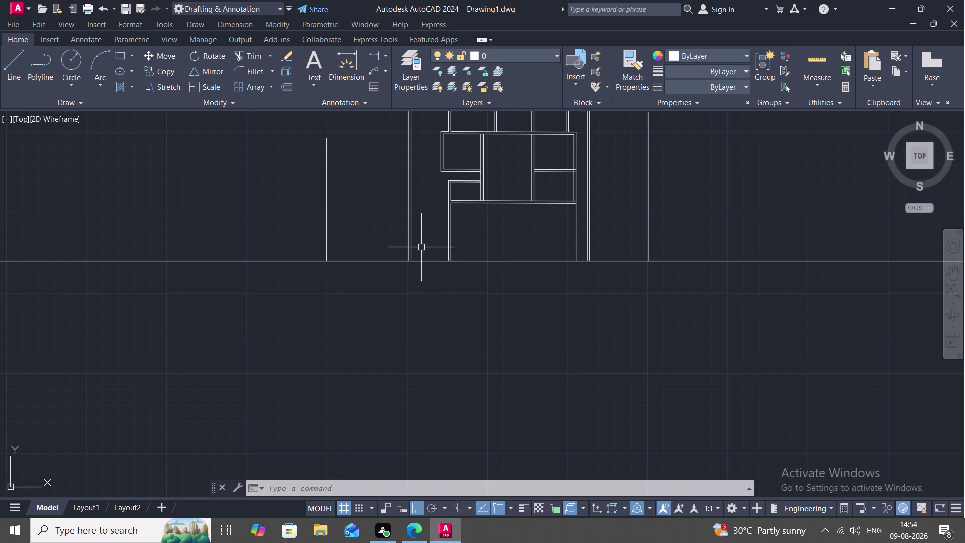
Offset the rooms' bottom wall line 12' downward to set the new room's depth.
key(Escape)
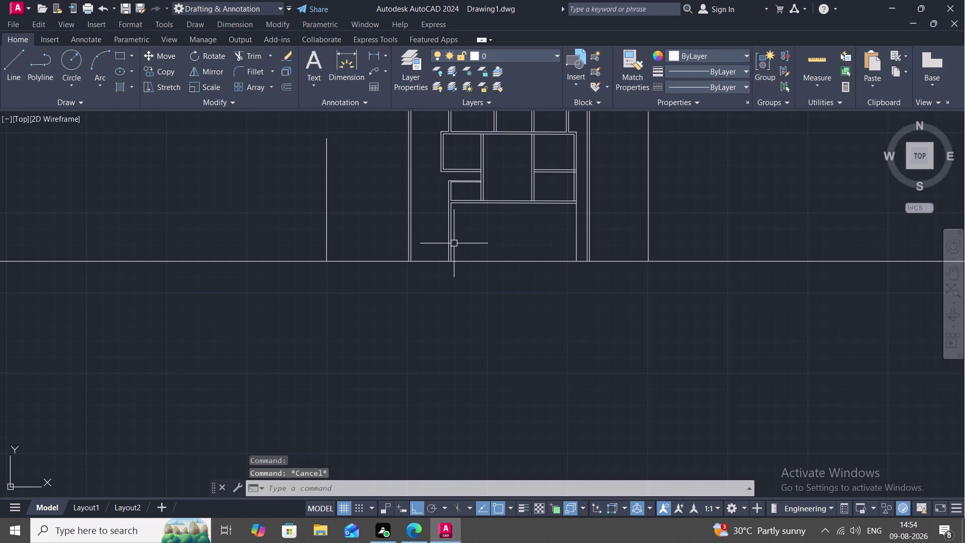
key(o)
key(space)
key(1)
key(2)
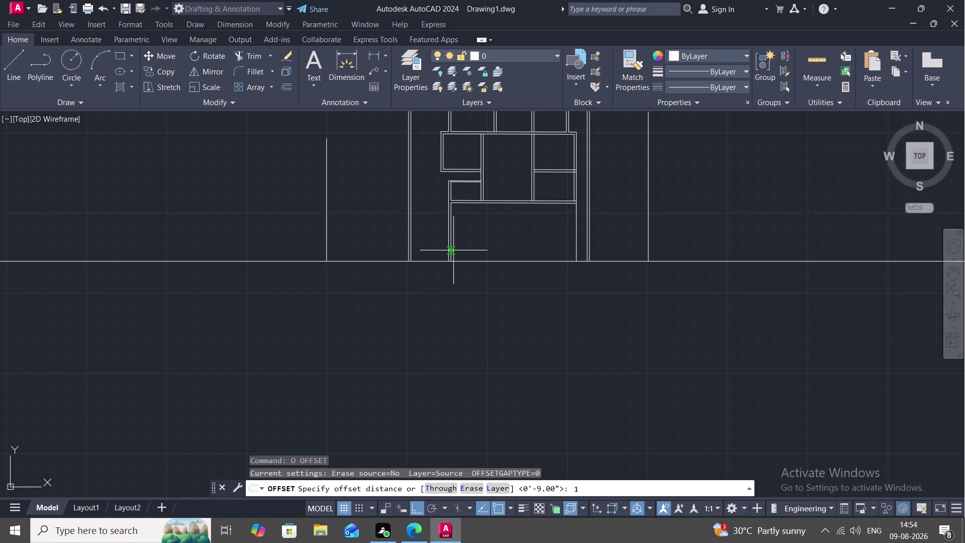
key(apostrophe)
key(space)
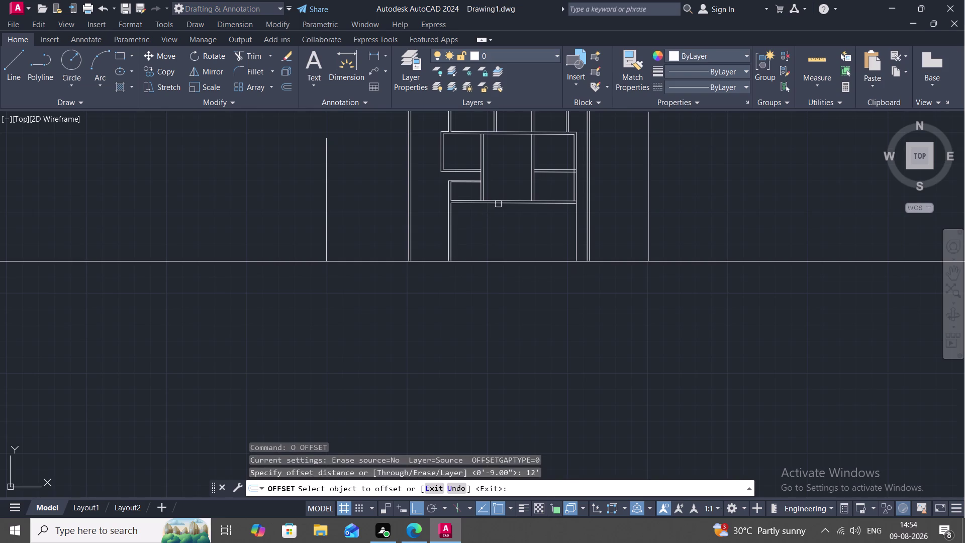
click(499, 204)
click(502, 228)
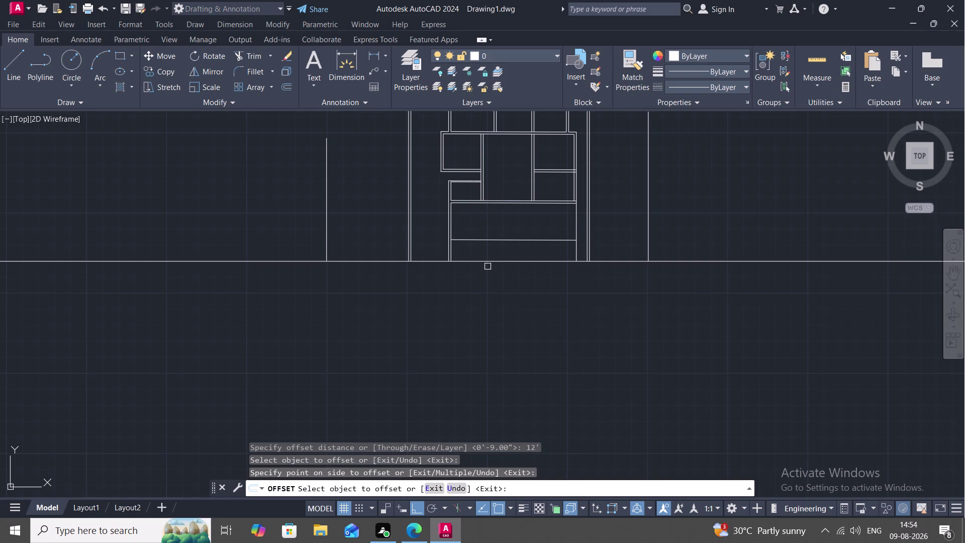
key(Escape)
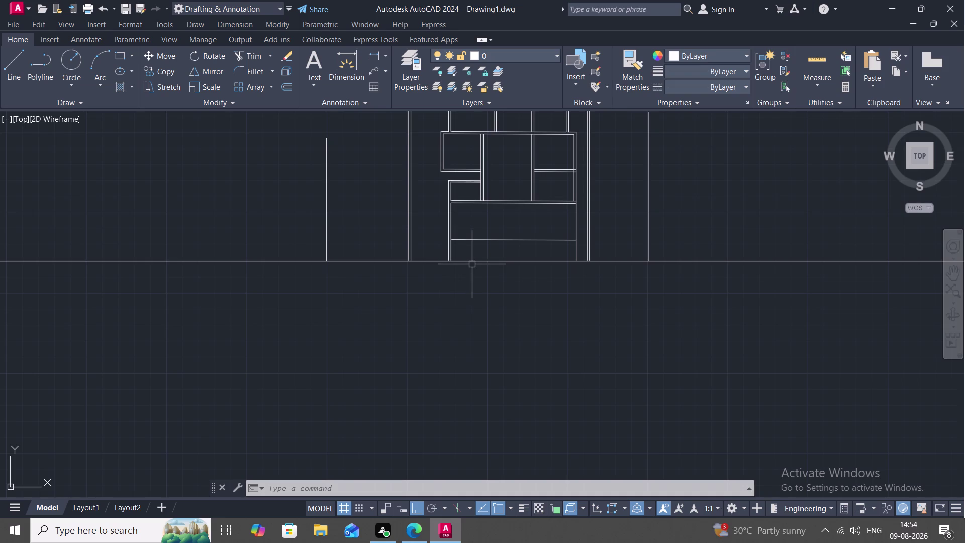
Offset the new line 9" downward to form the bottom wall thickness.
key(o)
key(space)
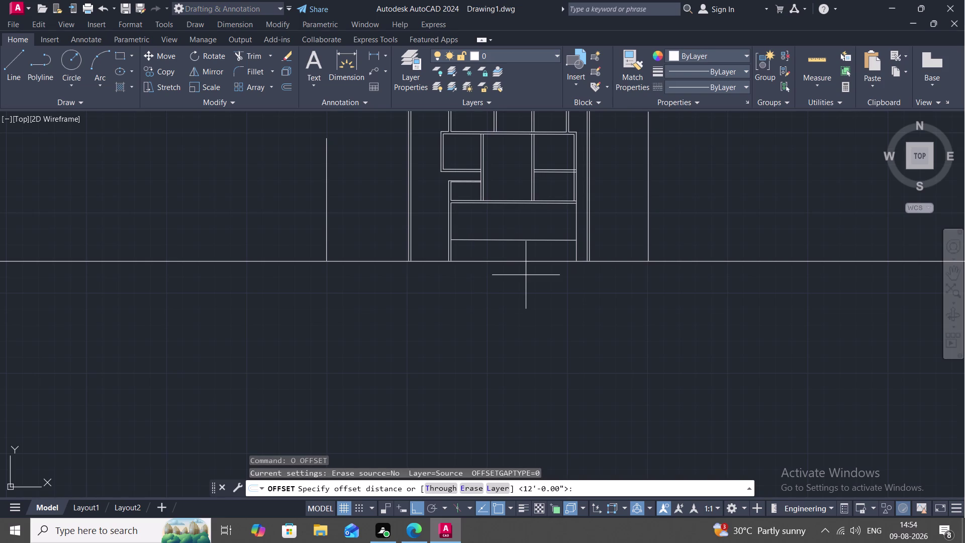
text(9")
key(space)
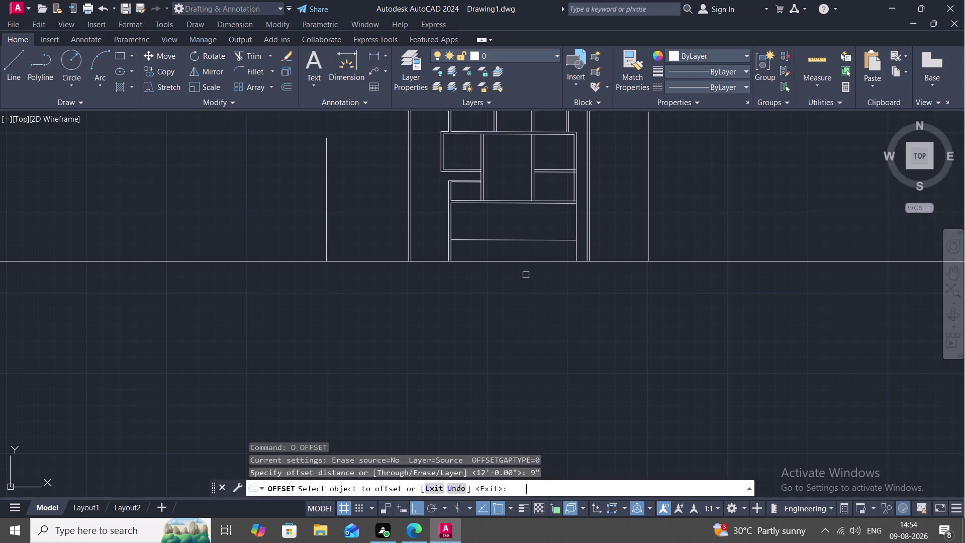
click(549, 240)
click(554, 259)
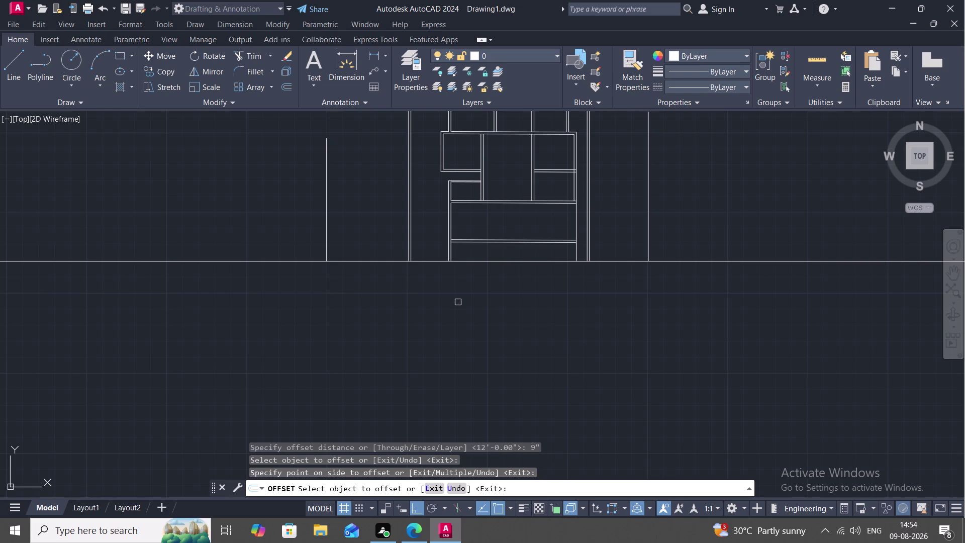
text(E)
text(X)
key(space)
key(Escape)
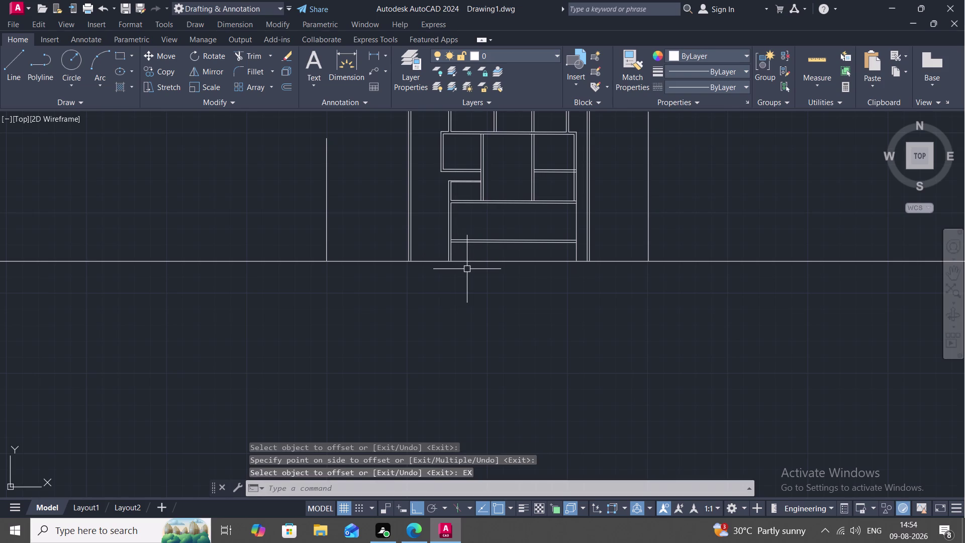
Extend the new bottom wall line to the side wall.
key(e)
text(X)
key(space)
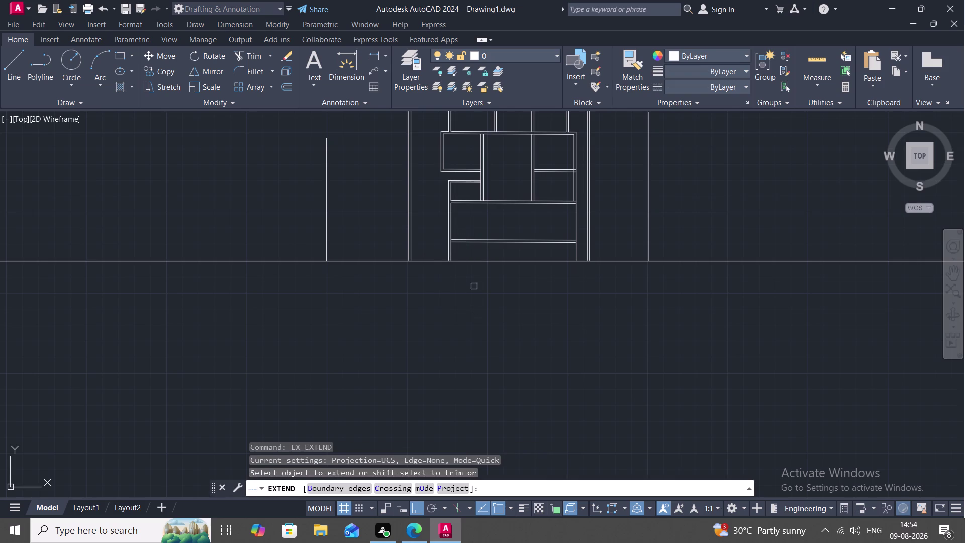
click(465, 243)
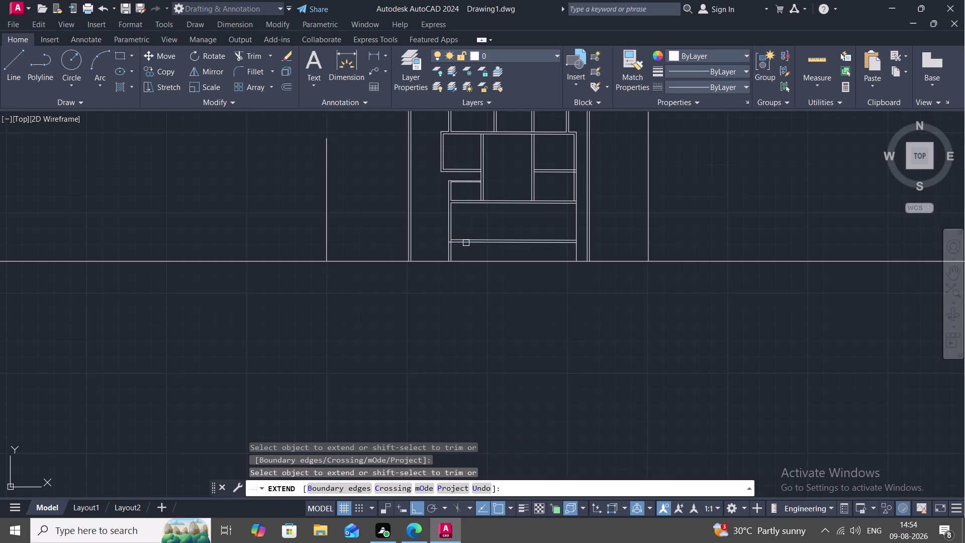
click(571, 243)
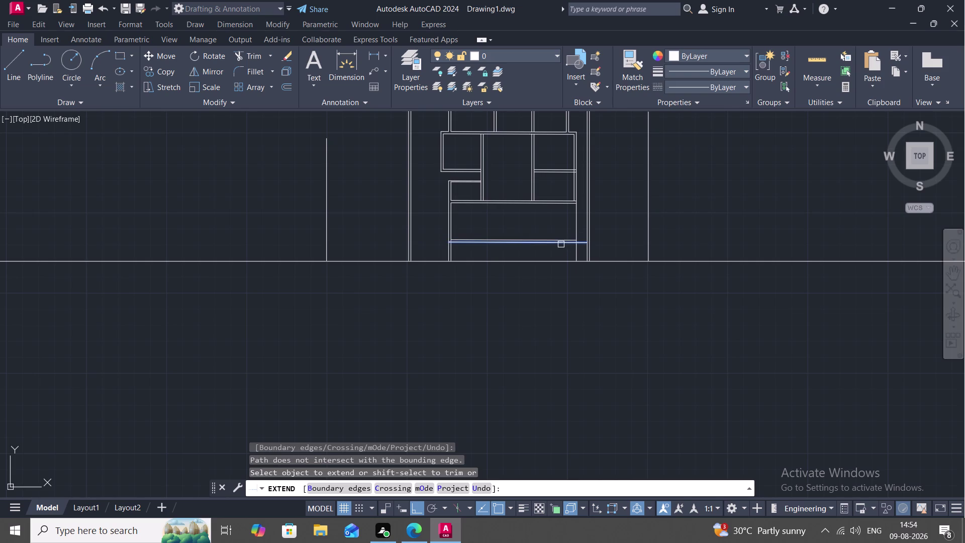
click(561, 243)
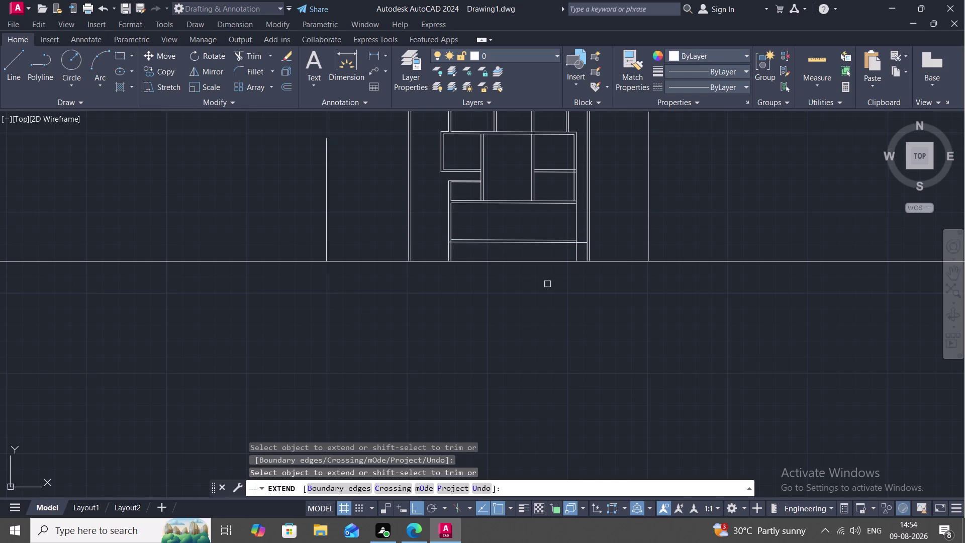
key(Escape)
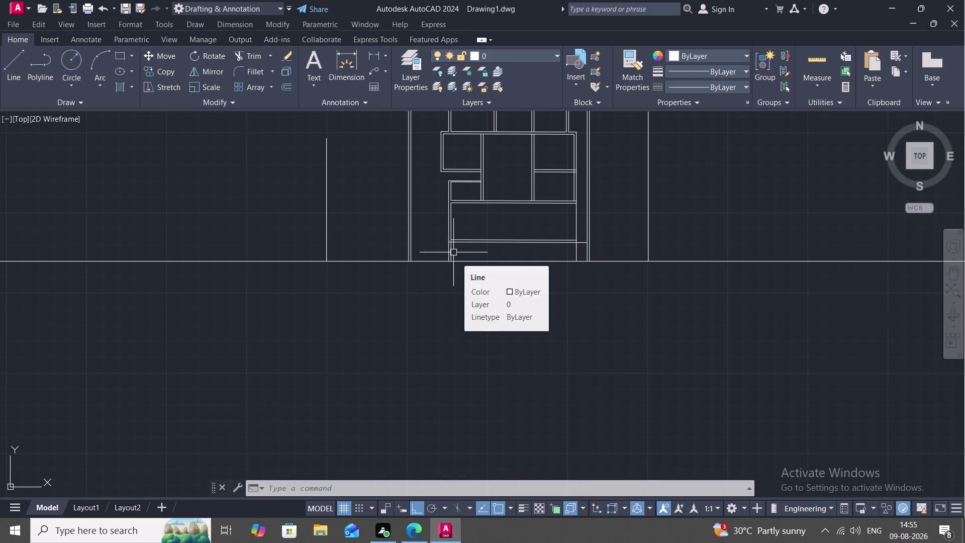
Trim the left and right side wall pieces sticking out below the new bottom wall.
text(TR)
key(space)
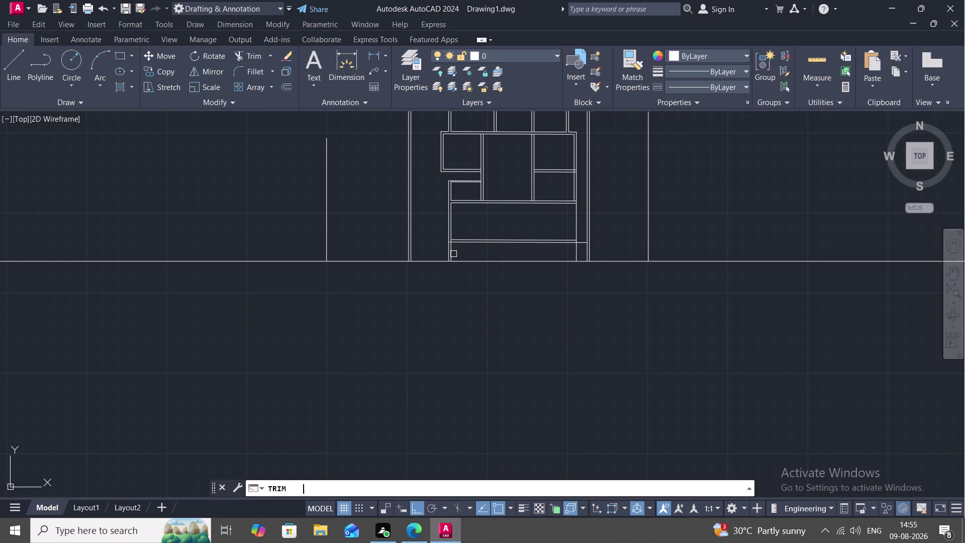
click(448, 253)
scroll(up, 3)
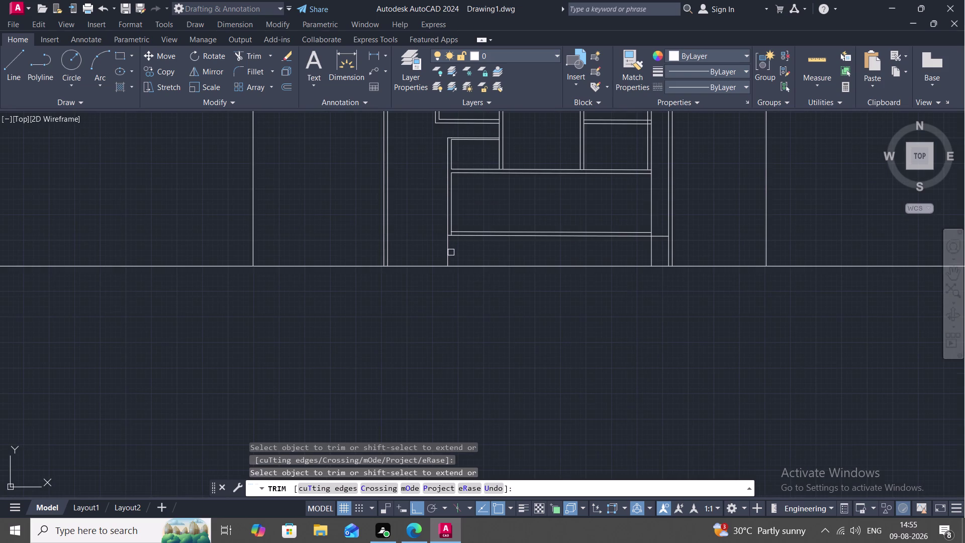
click(448, 250)
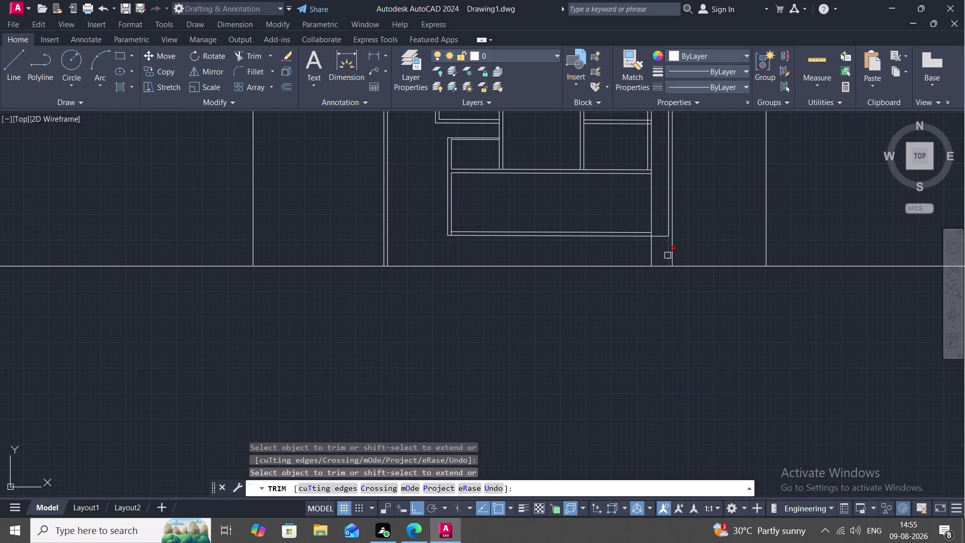
click(667, 256)
click(651, 256)
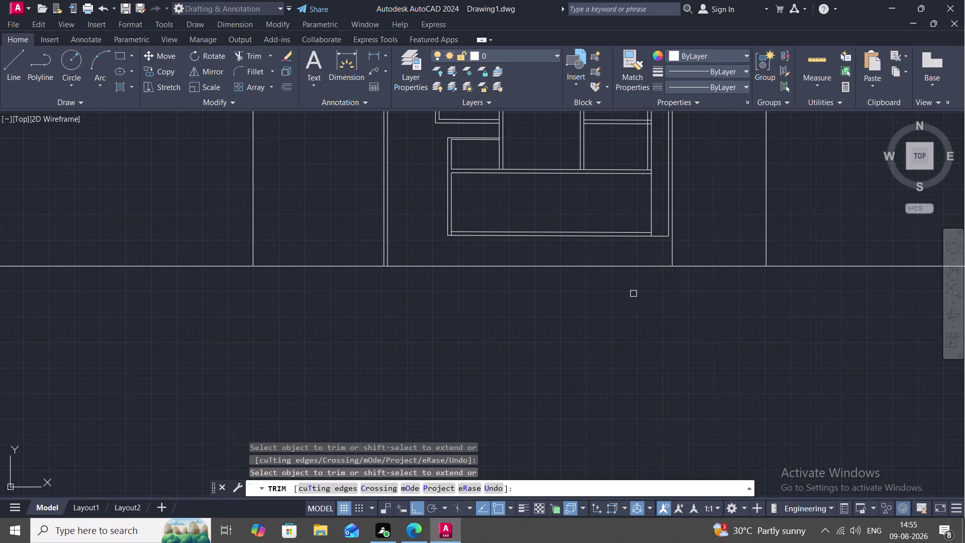
key(Escape)
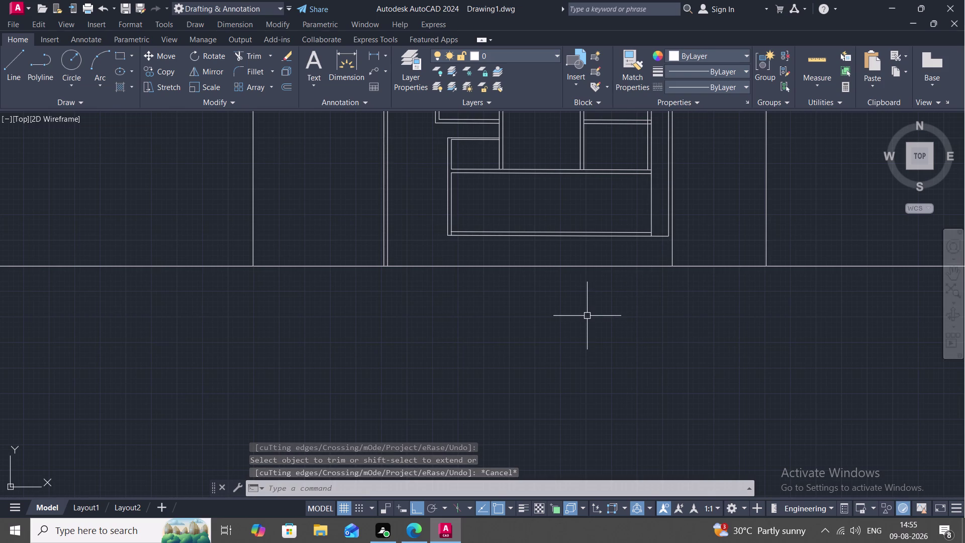
Extend the inner bottom wall line to the side wall.
text(EX)
key(space)
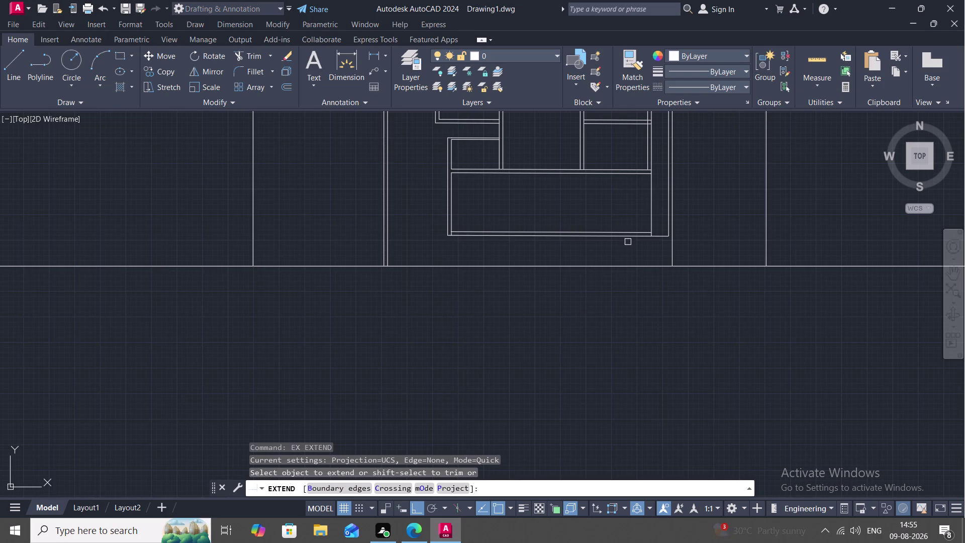
click(640, 237)
key(Escape)
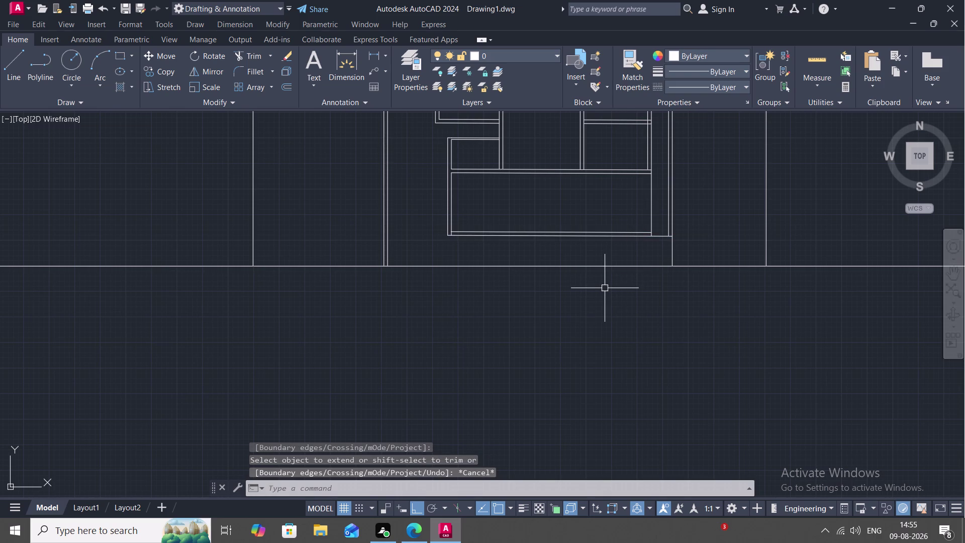
Trim the overlapping line at the bottom-right corner, then measure the room at 40'-9" by 12'.
text(TR)
key(space)
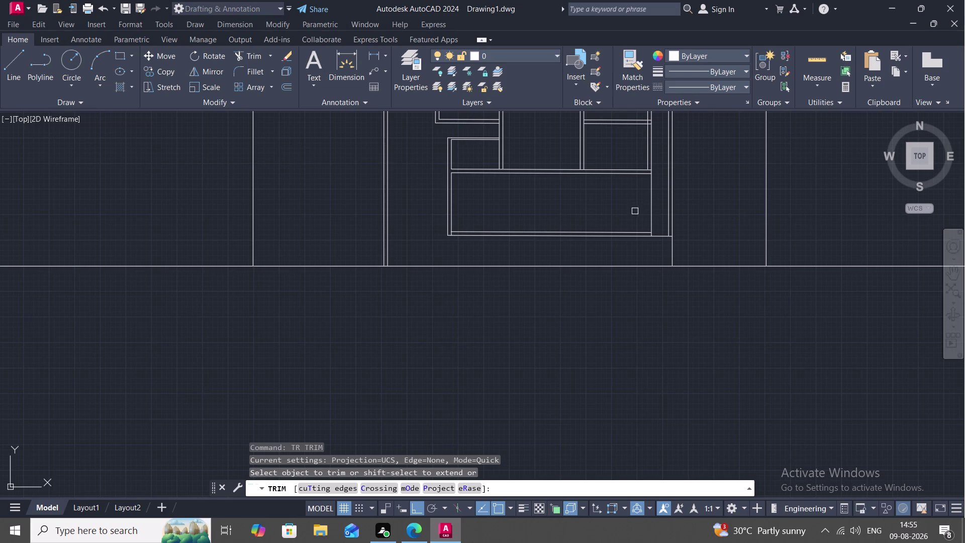
scroll(up, 3)
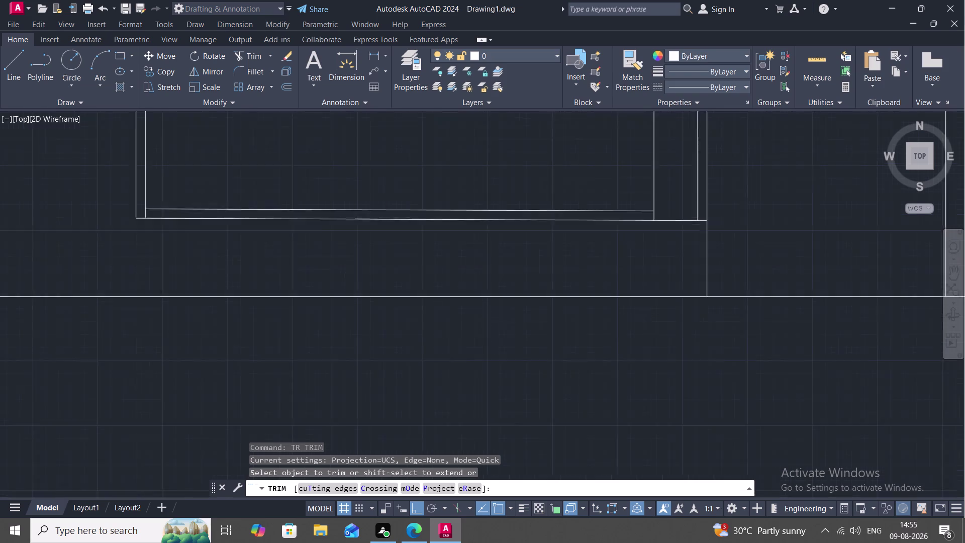
scroll(up, 3)
scroll(down, 3)
scroll(down, 3)
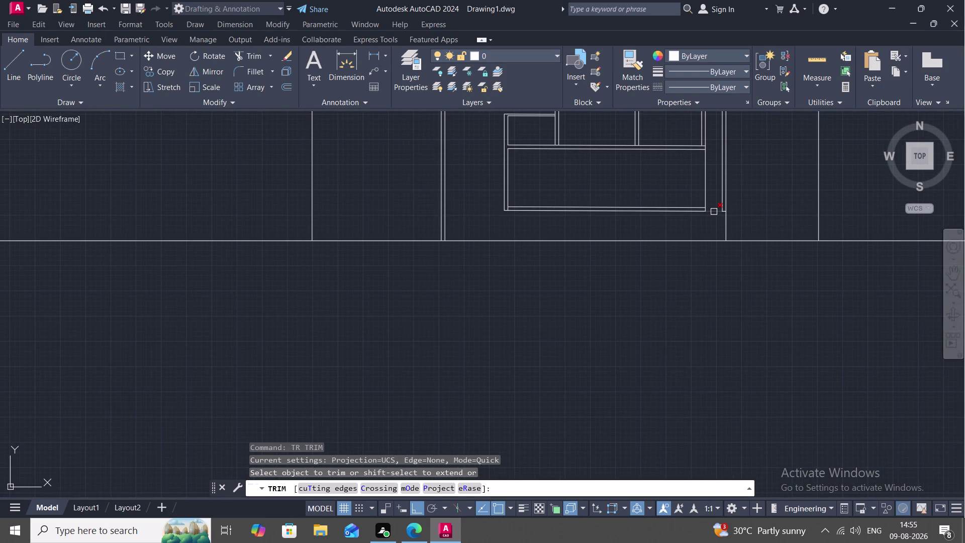
click(714, 212)
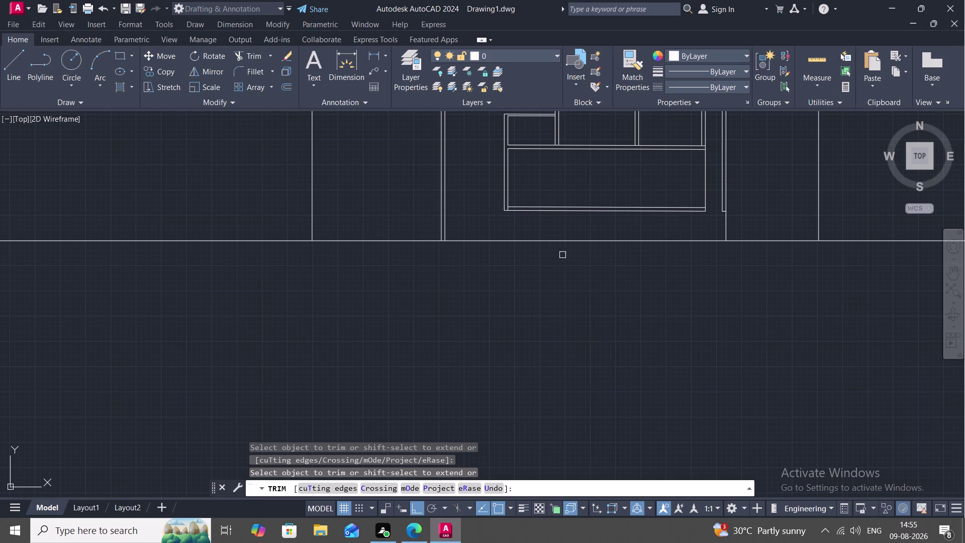
key(Escape)
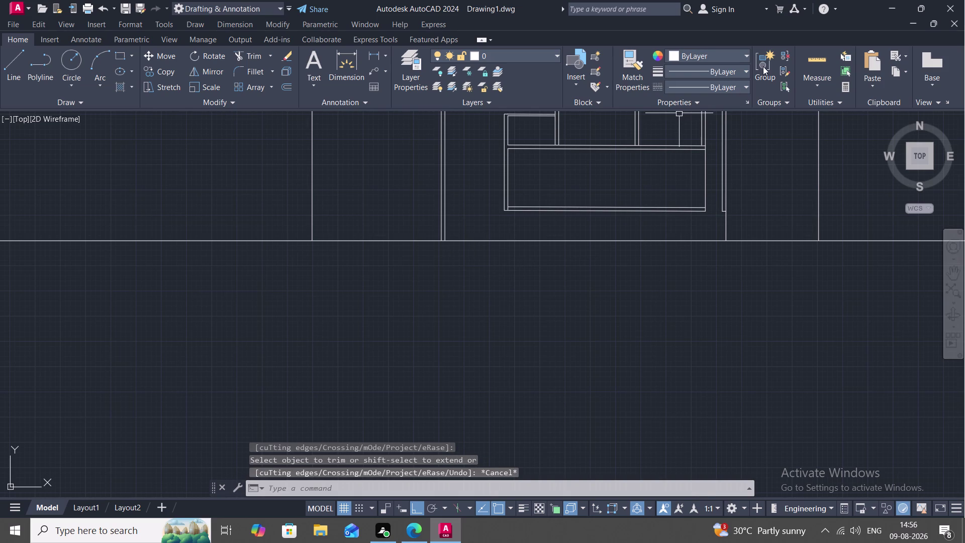
click(816, 61)
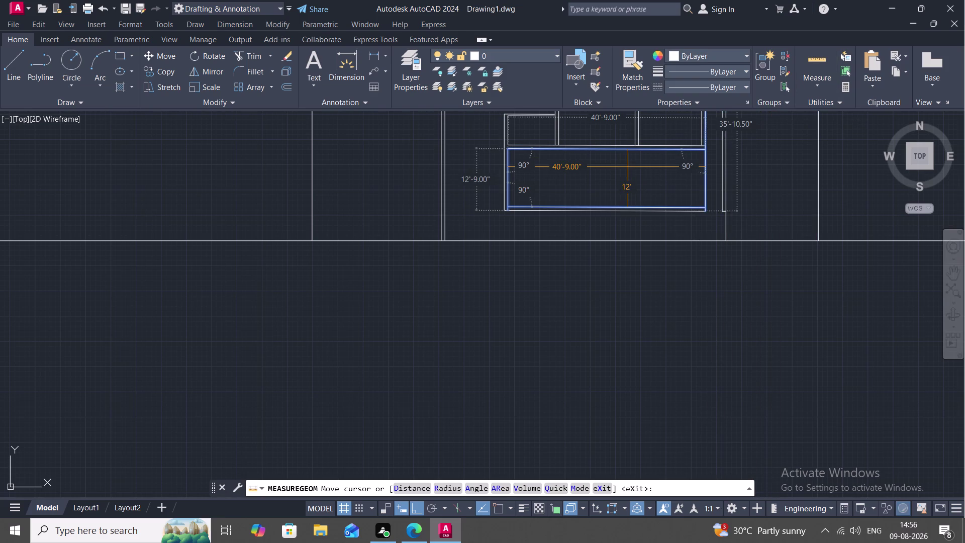
Offset the bottom rooms' inner wall line 14' to the right as a room divider.
key(Escape)
key(o)
key(space)
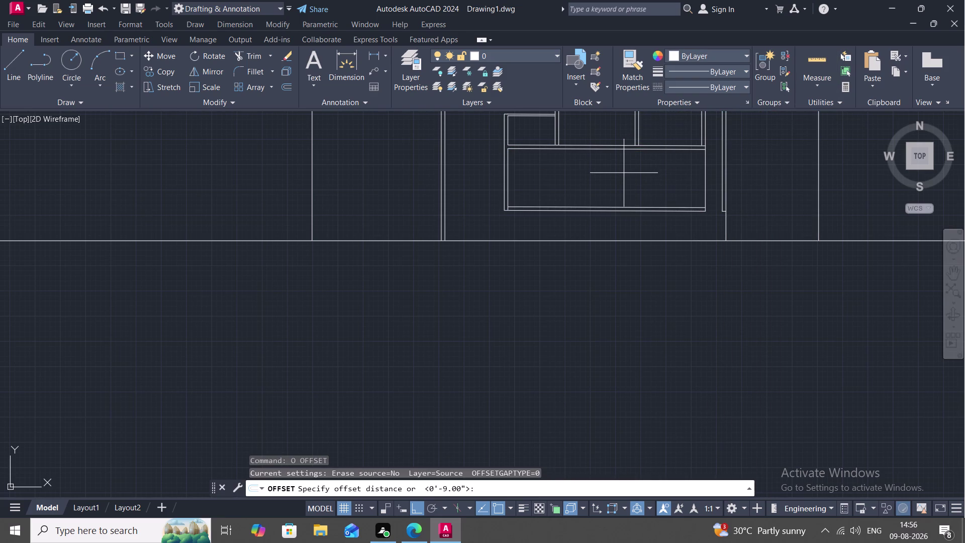
text(14')
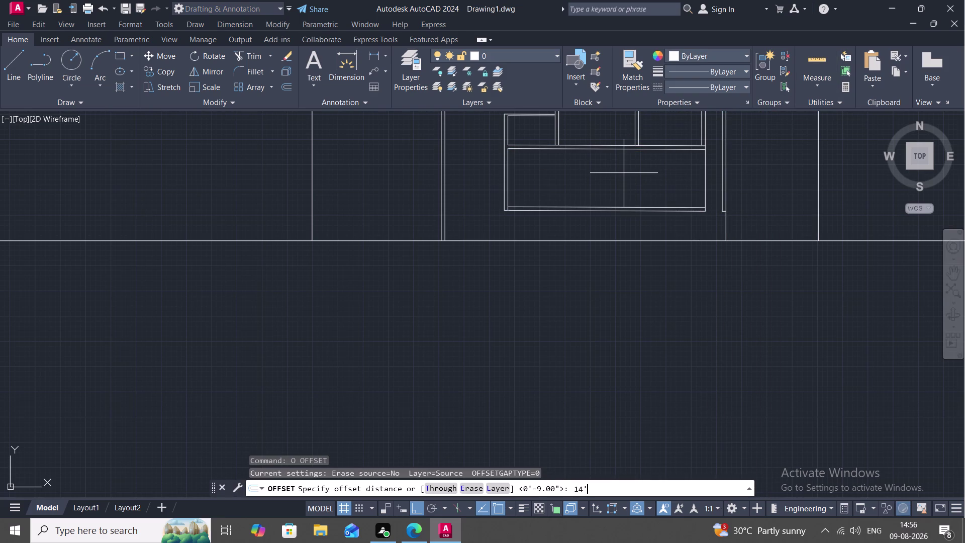
key(space)
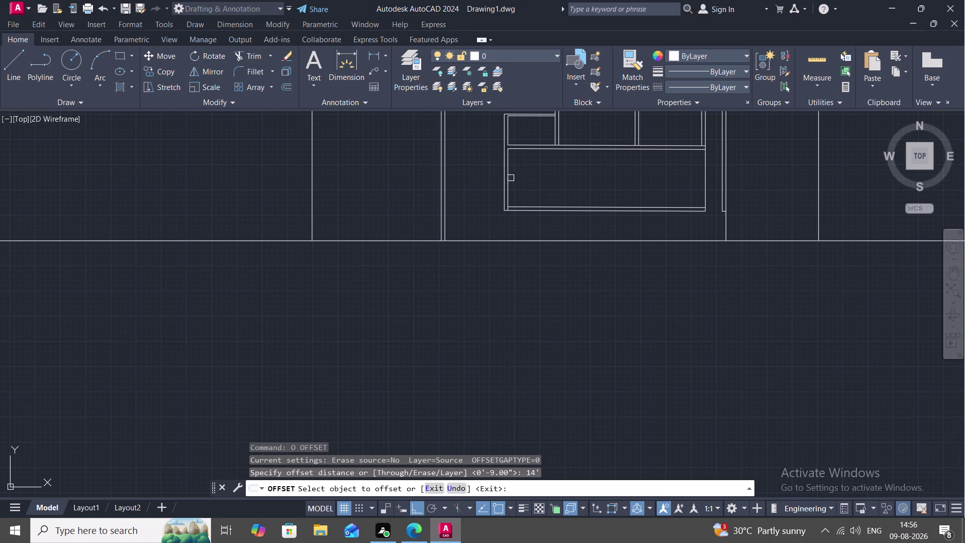
click(508, 177)
click(564, 175)
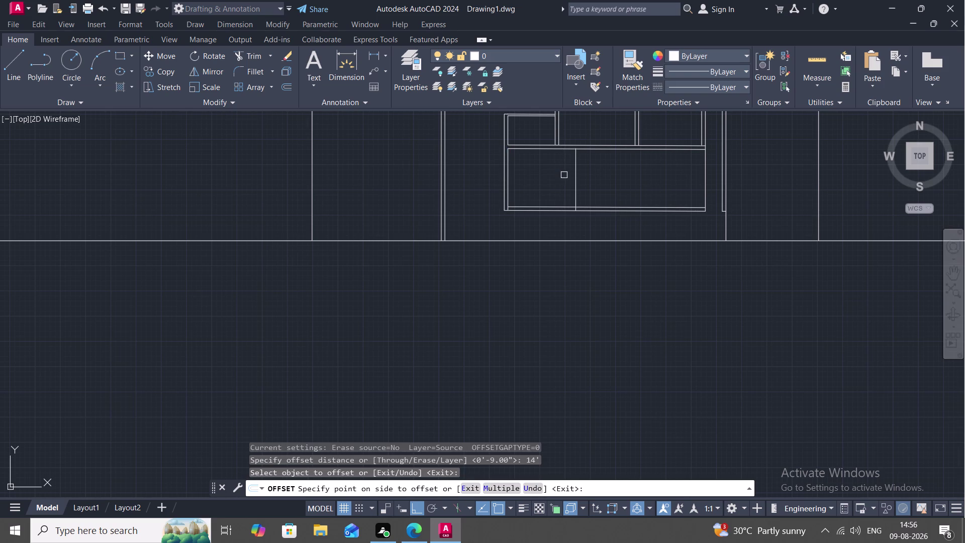
key(Escape)
Offset the new dividing line 9" to give the partition wall its thickness.
text(9)
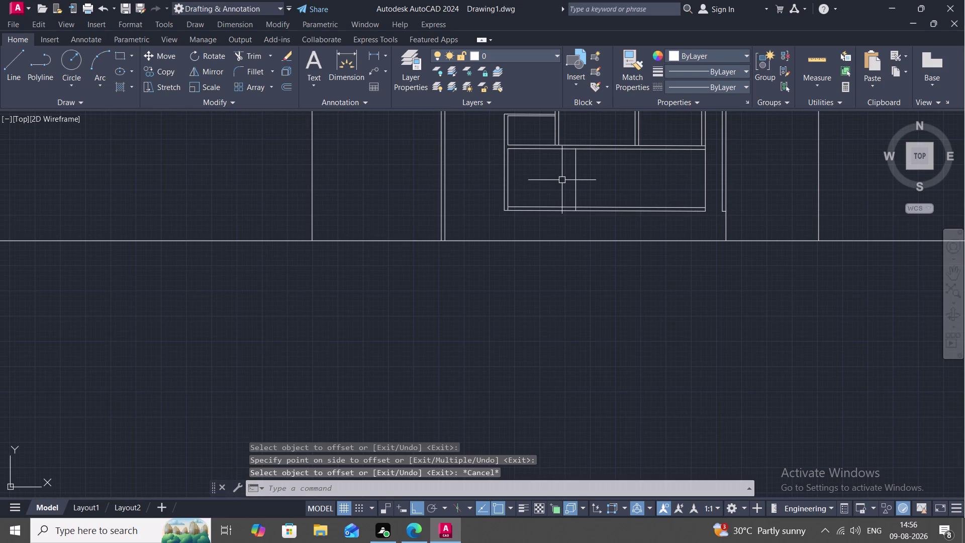
text(")
key(space)
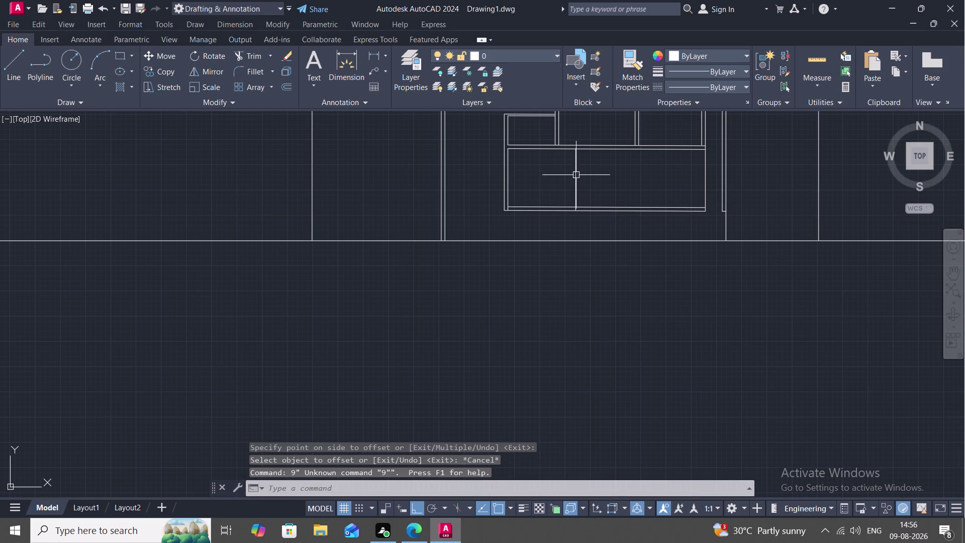
key(space)
key(space)
key(space)
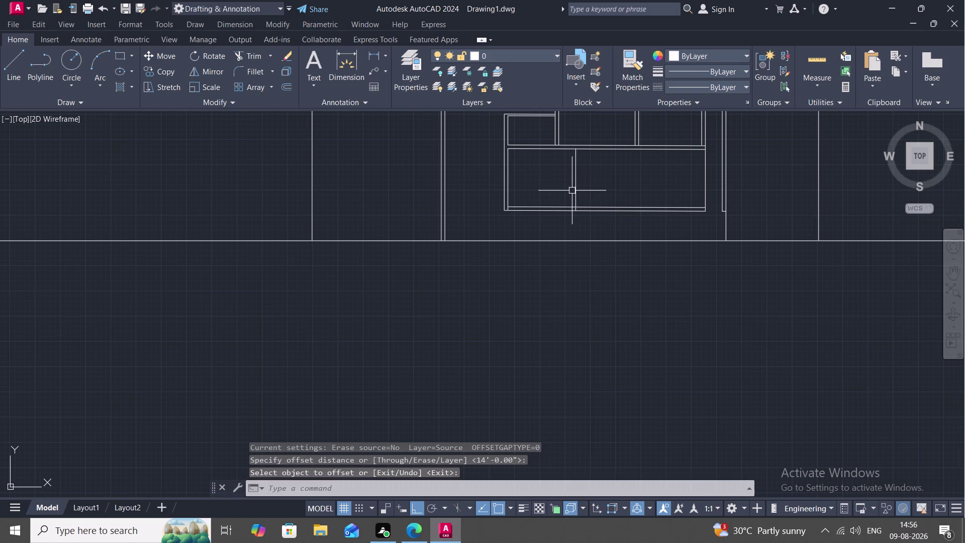
key(space)
key(9)
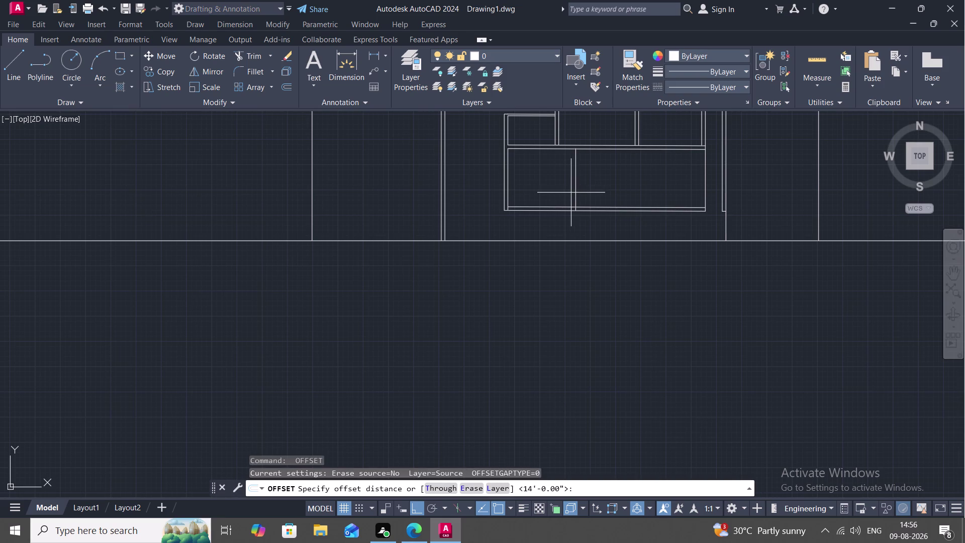
key(shift+quotedbl)
key(space)
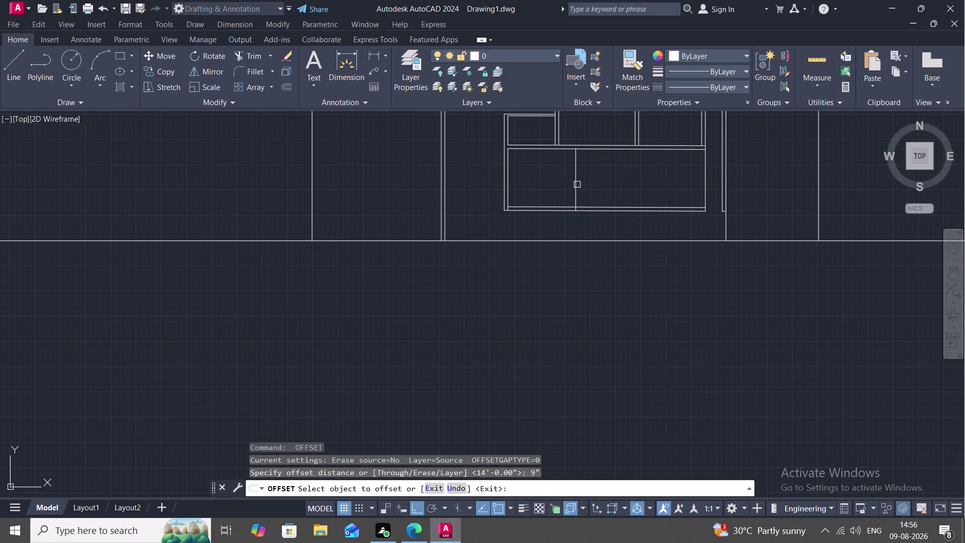
click(577, 184)
click(616, 176)
key(Escape)
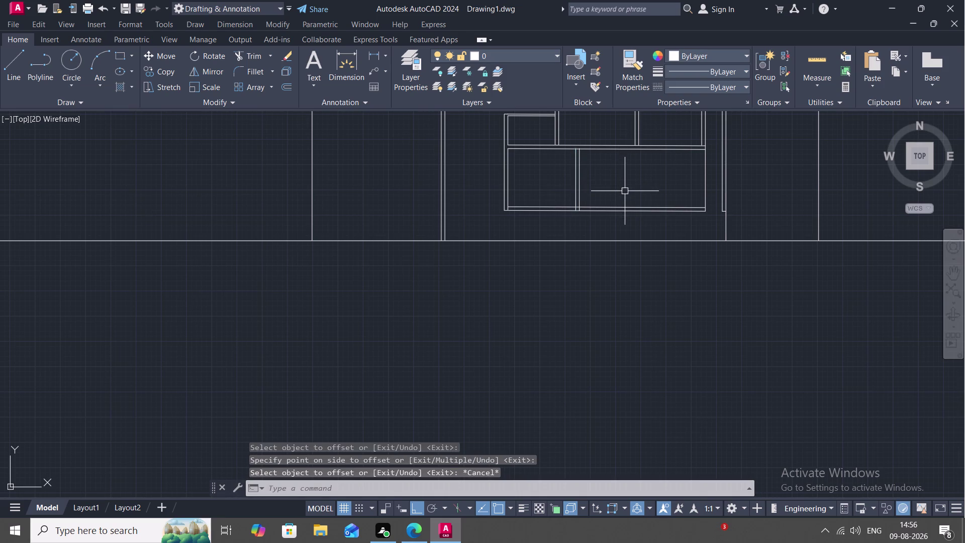
Offset the dividing wall line 11'6" to the right for the next room.
key(o)
key(space)
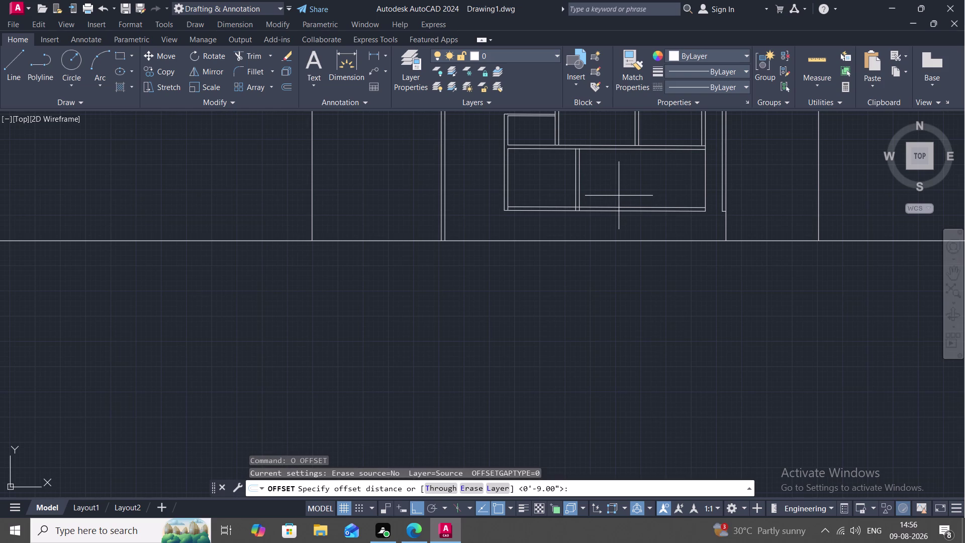
text(11)
key(apostrophe)
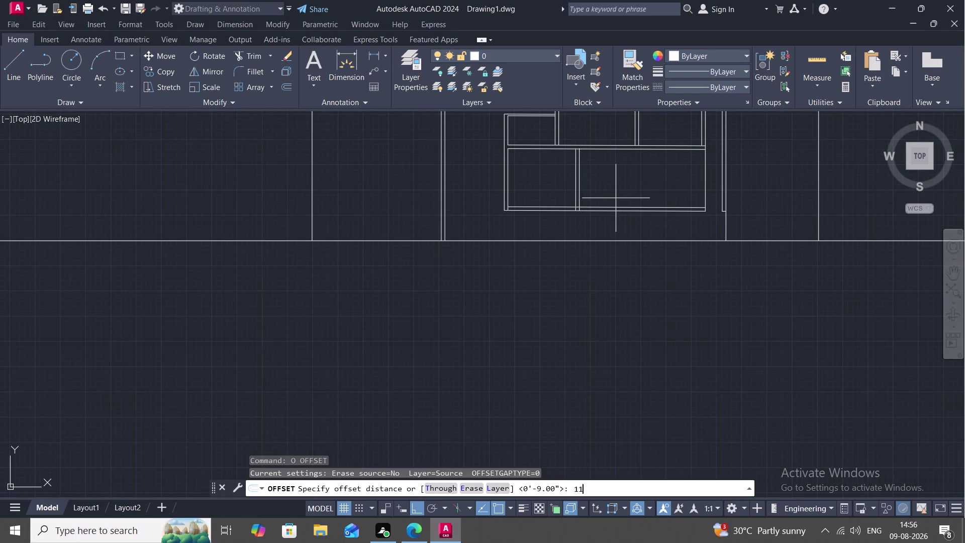
key(5)
key(BackSpace)
text(6")
key(space)
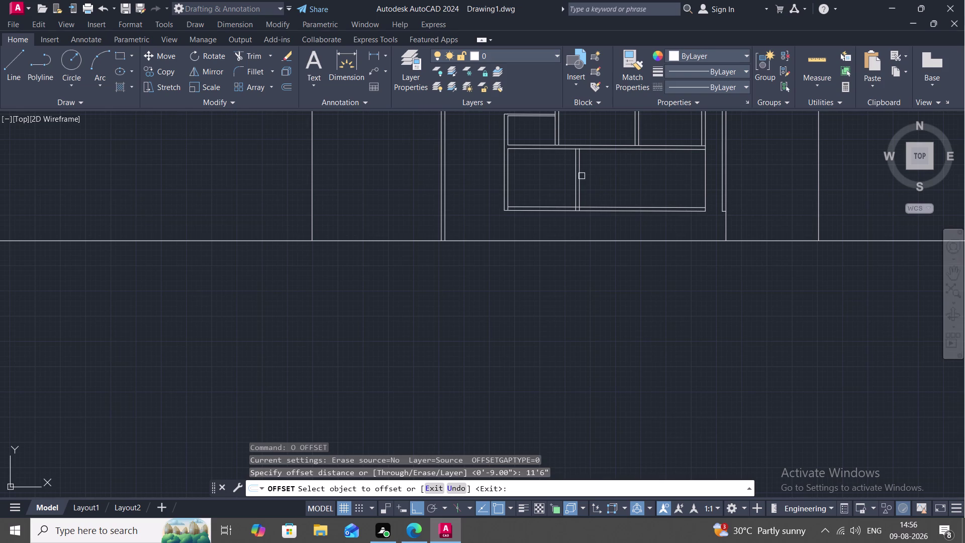
click(581, 177)
click(630, 179)
key(Escape)
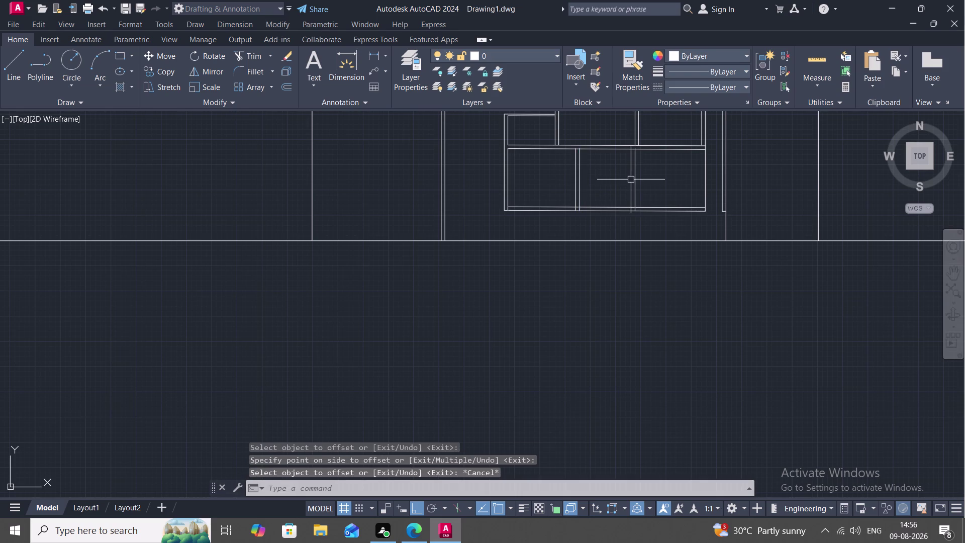
Offset the newest divider 9" for its wall thickness and check the bottom rooms' dimensions.
key(o)
key(space)
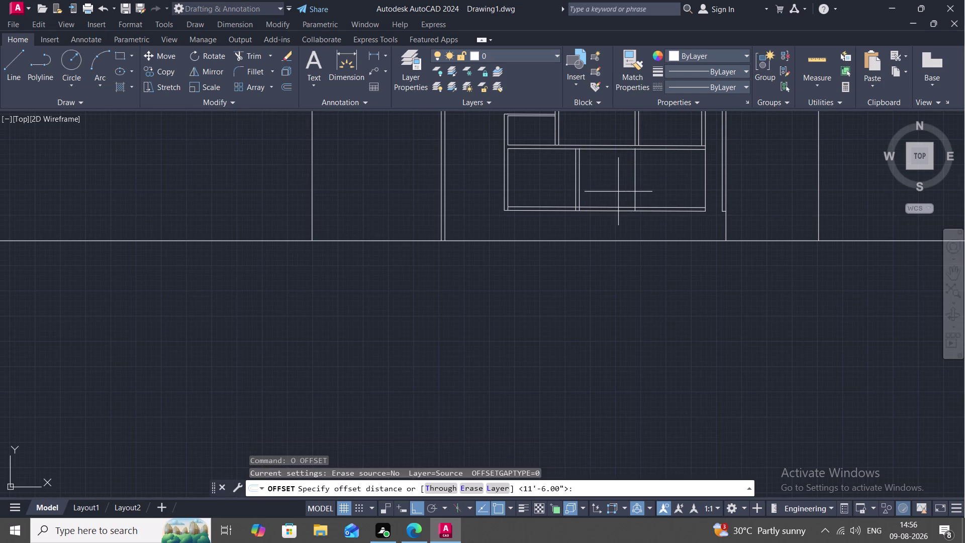
key(9)
text(")
key(space)
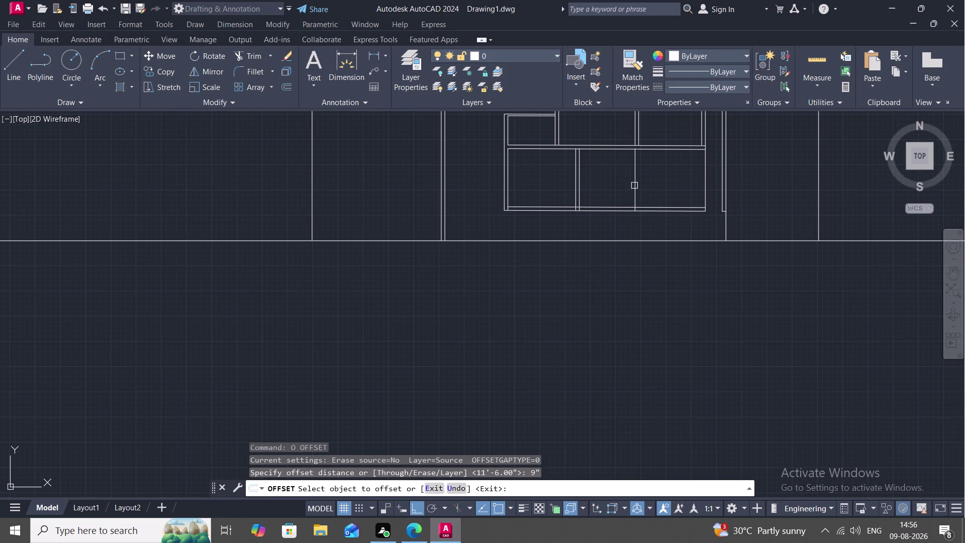
click(637, 186)
click(646, 190)
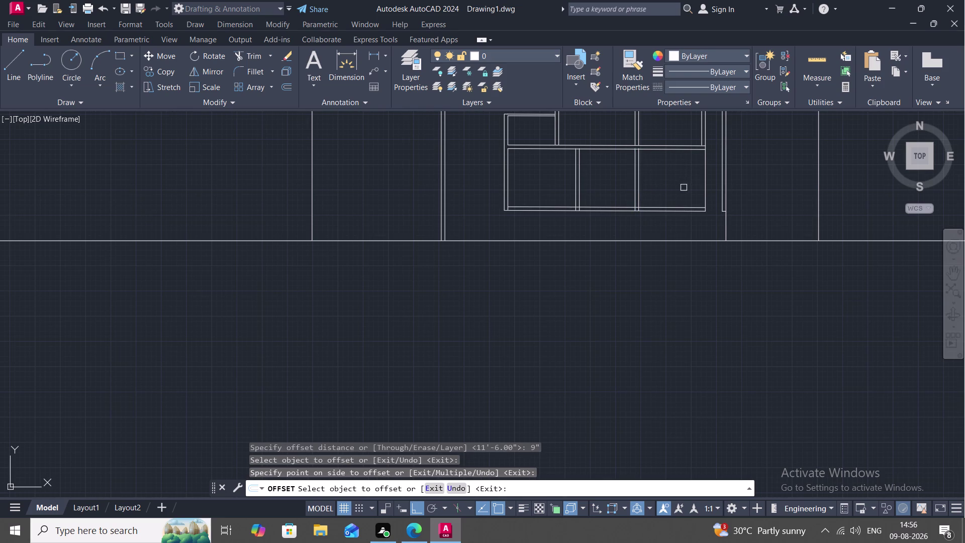
click(818, 77)
click(805, 103)
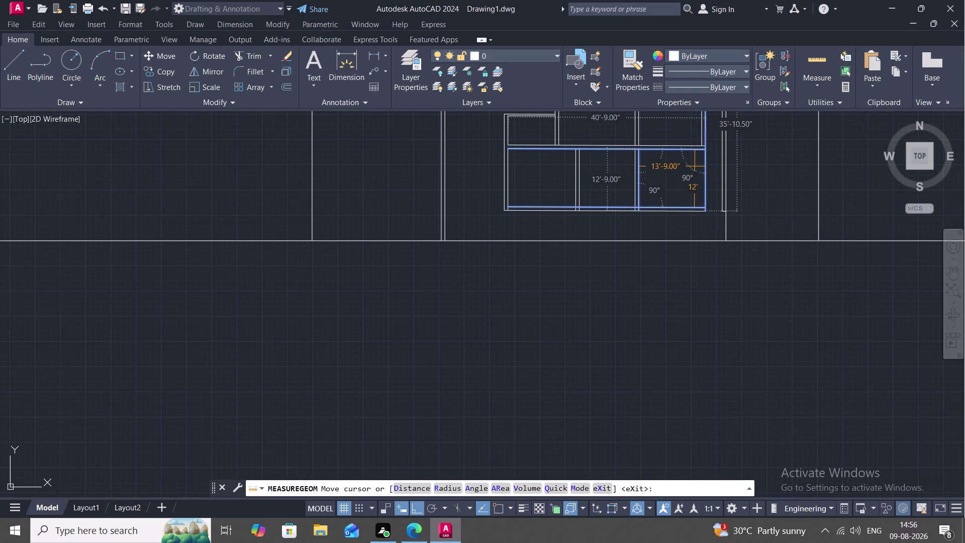
key(Escape)
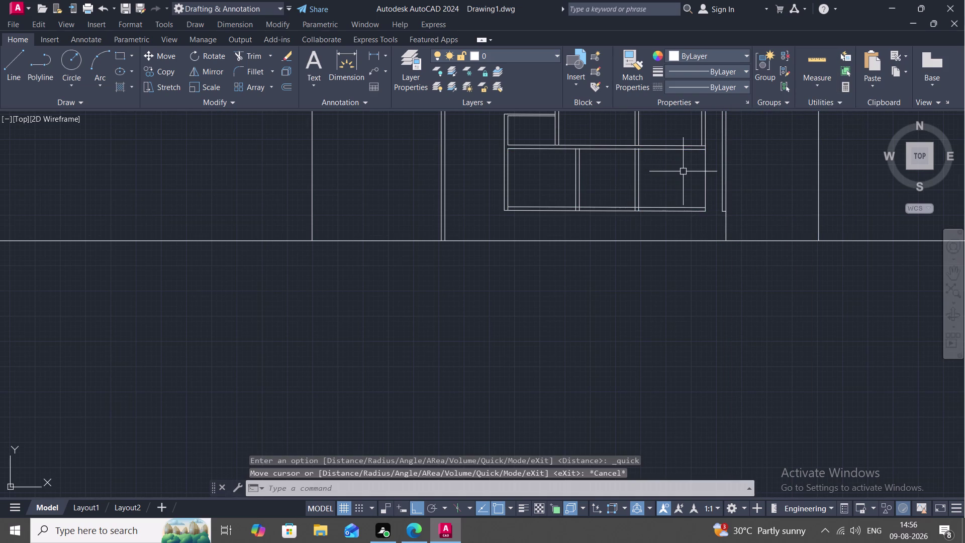
Extend the right-side wall lines to the boundary.
text(EX)
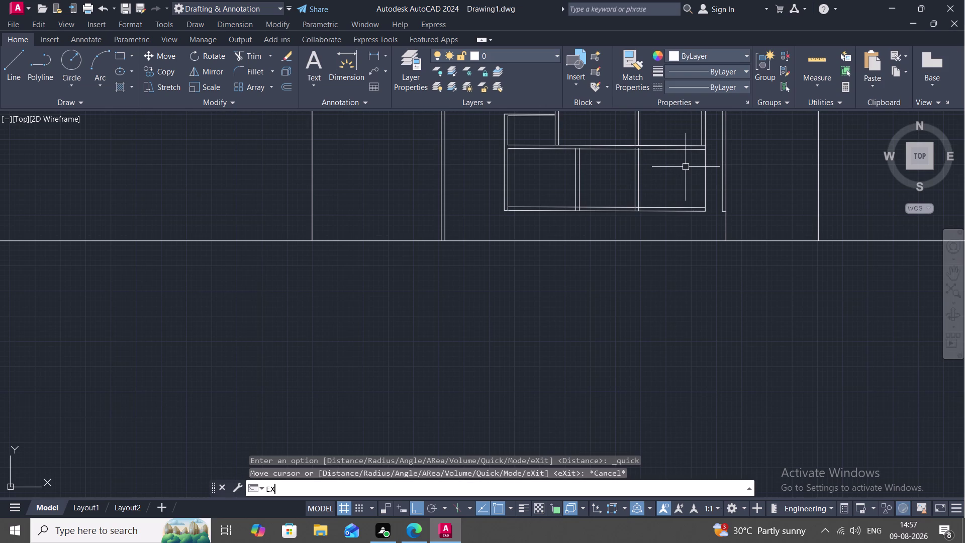
key(space)
click(701, 136)
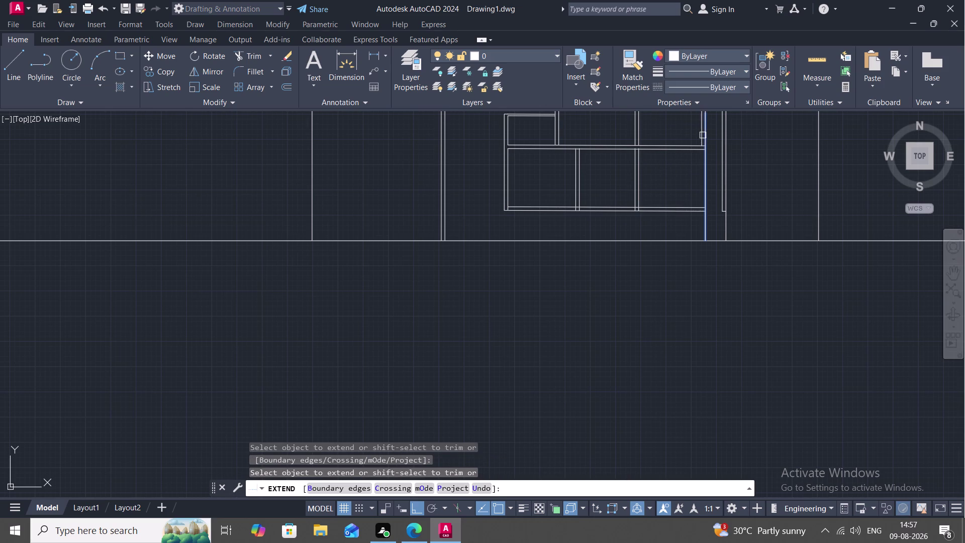
click(701, 136)
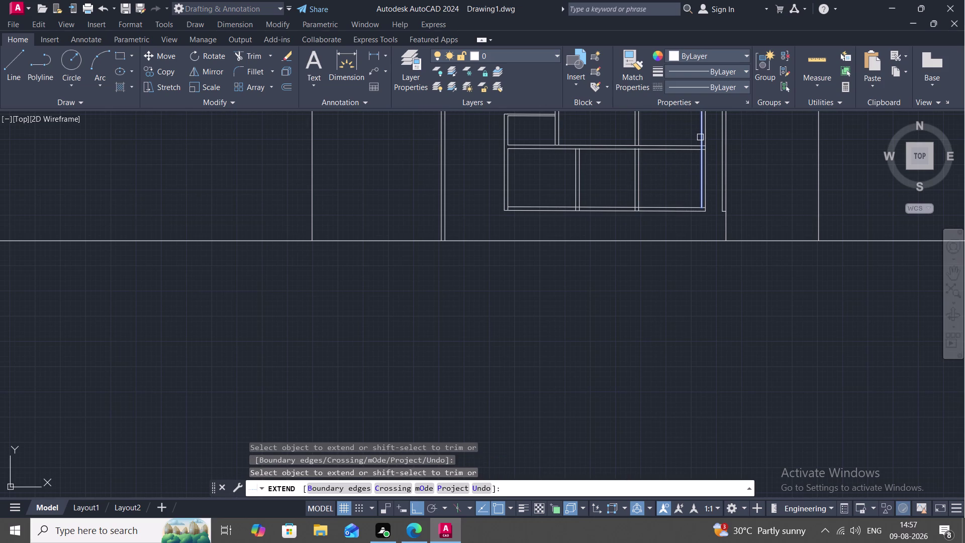
click(700, 137)
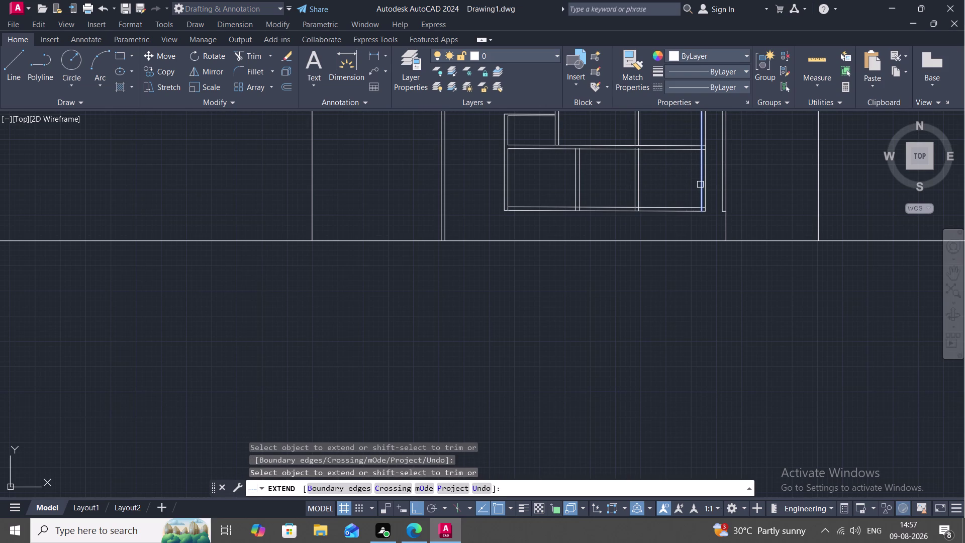
click(700, 184)
key(Escape)
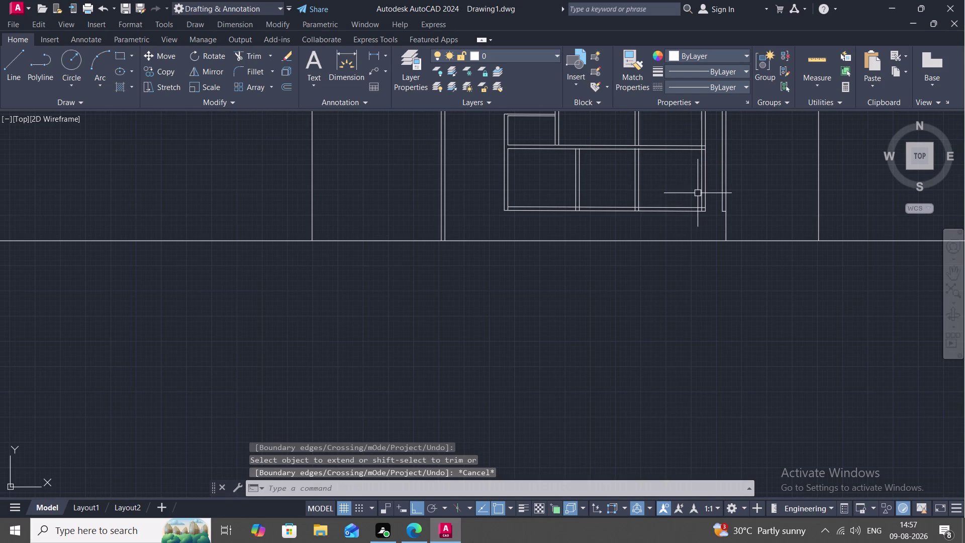
middle_drag(698, 190, 695, 247)
scroll(down, 3)
scroll(down, 3)
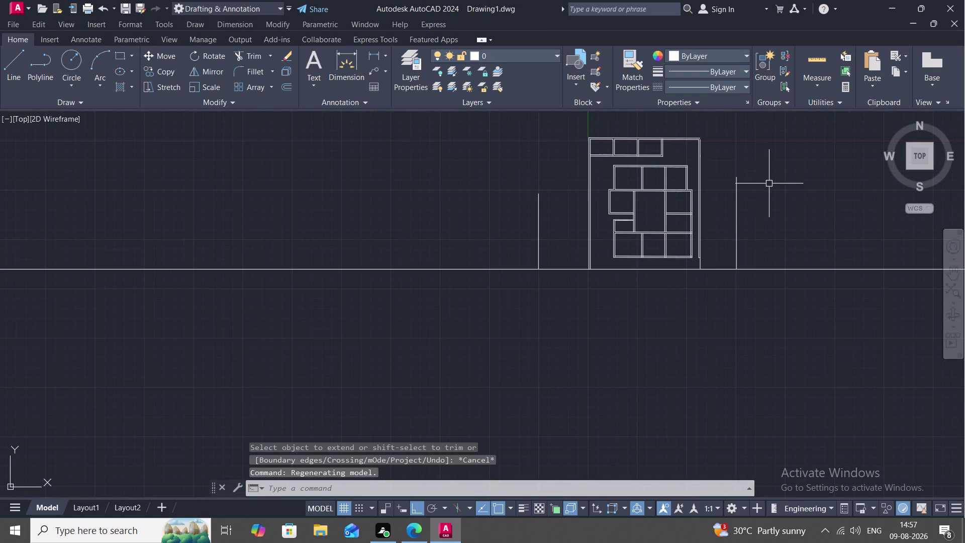
Trim the stray vertical lines left and right of the plan.
text(TR)
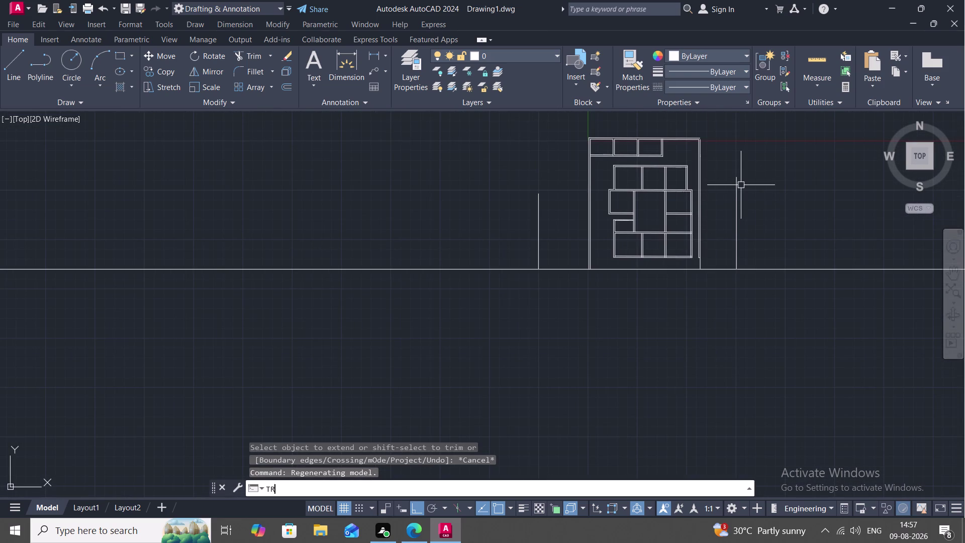
key(space)
click(537, 221)
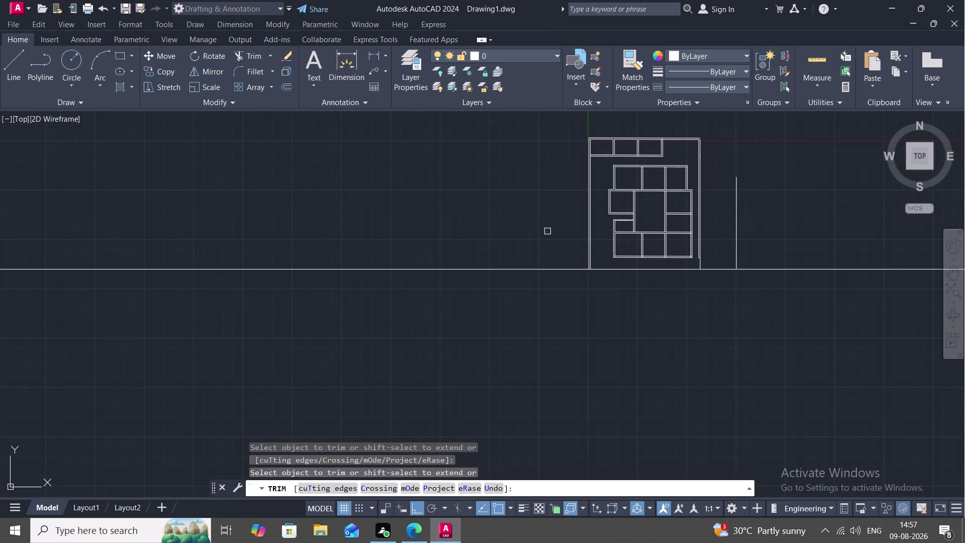
click(736, 235)
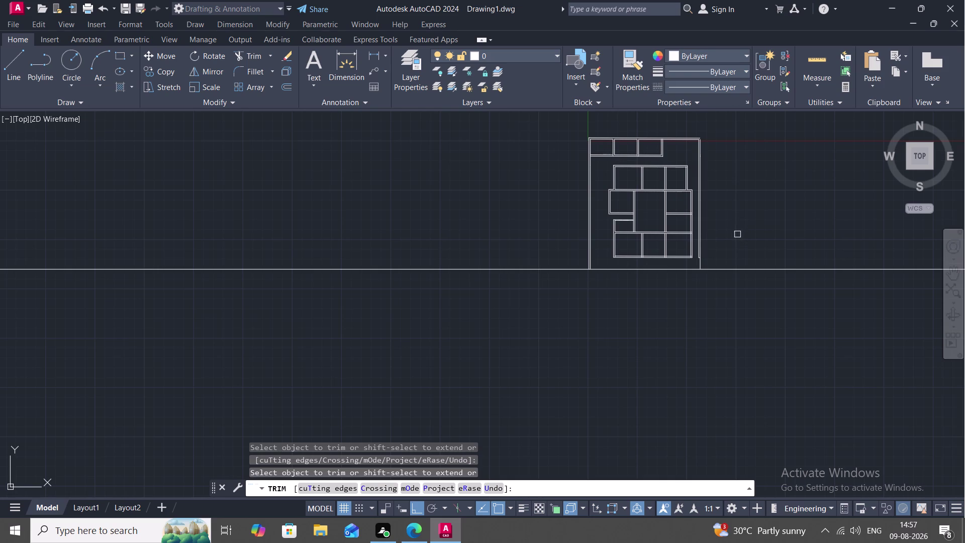
key(Escape)
Delete the long horizontal guide line beneath the floor plan.
text(EX)
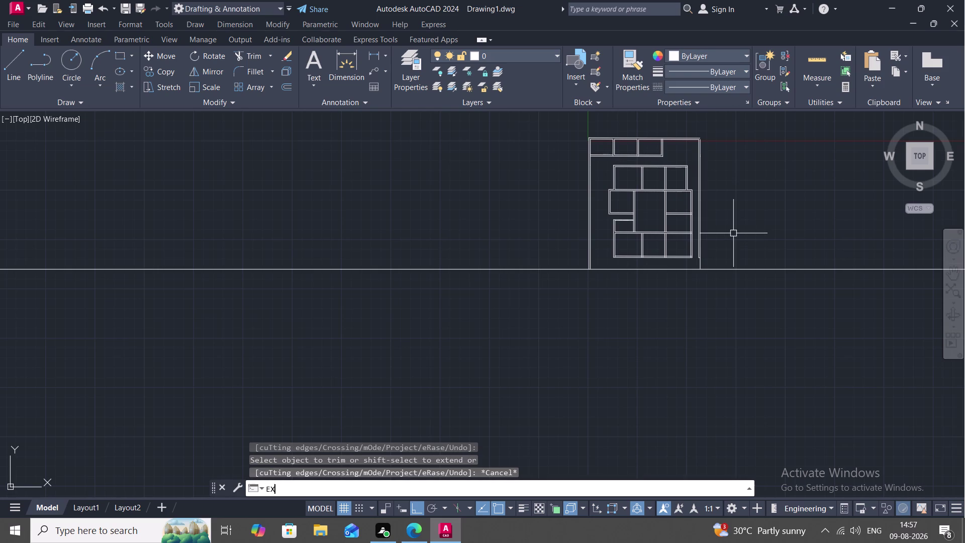
key(space)
scroll(up, 3)
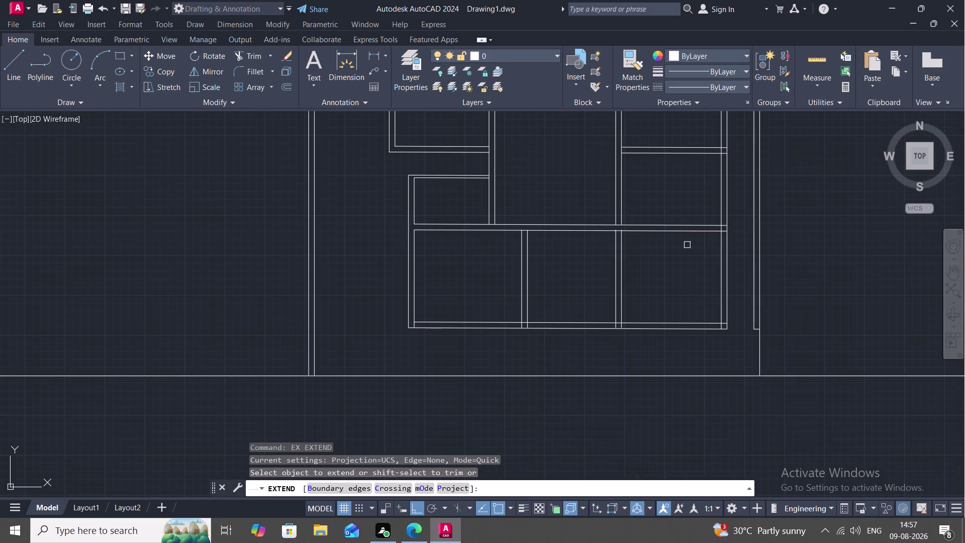
click(755, 322)
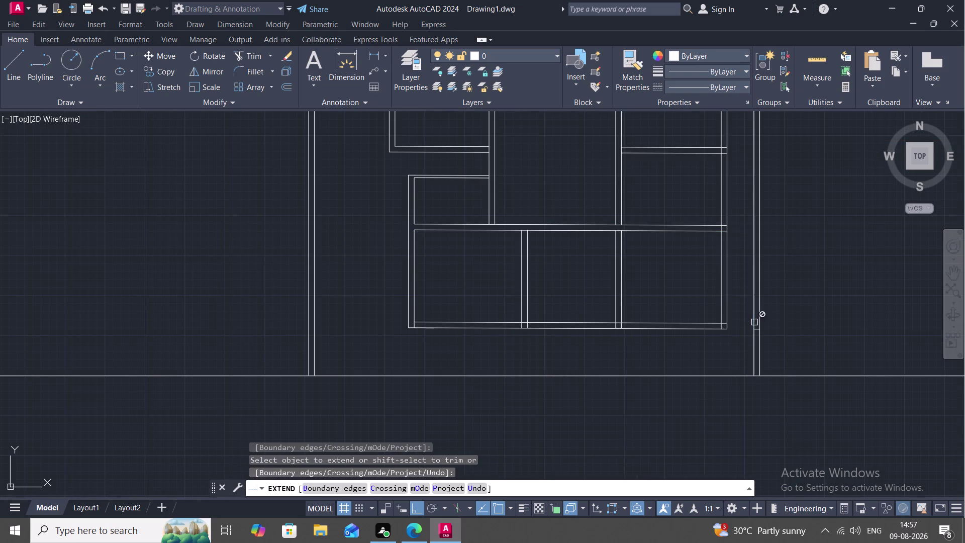
middle_drag(736, 334, 705, 186)
key(Escape)
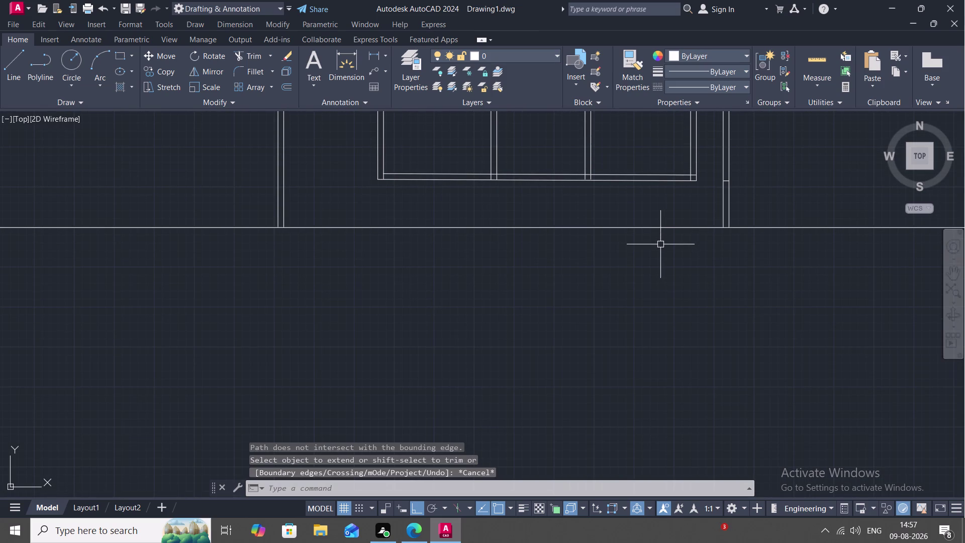
click(650, 230)
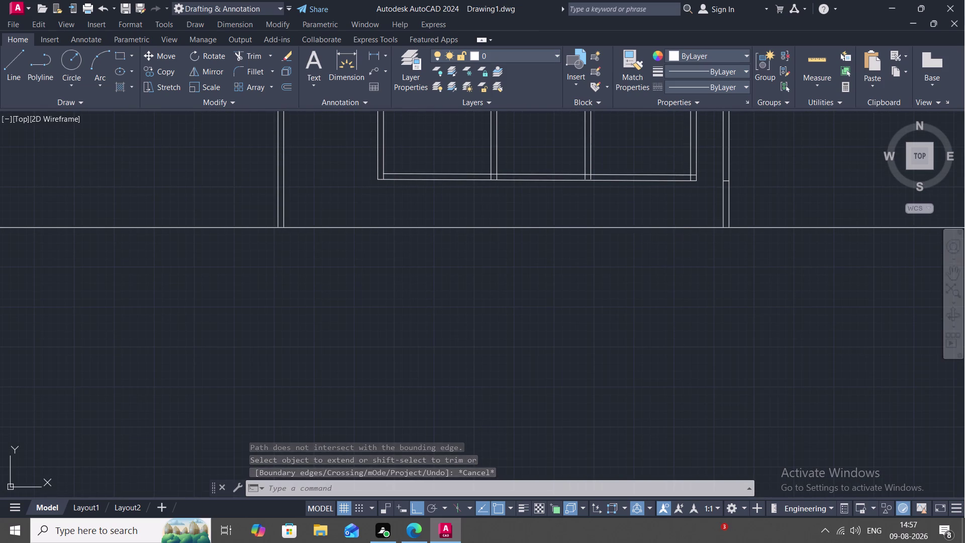
key(Delete)
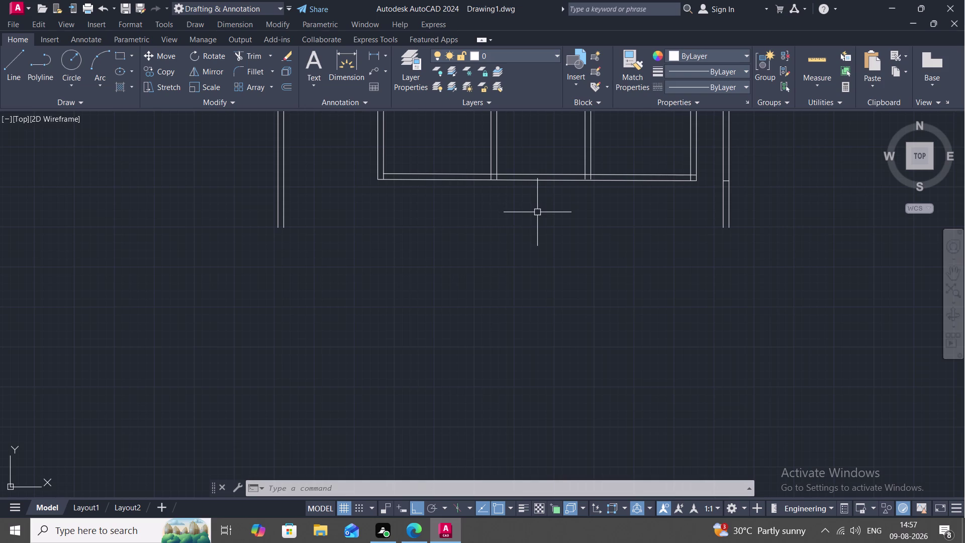
middle_drag(550, 191, 550, 244)
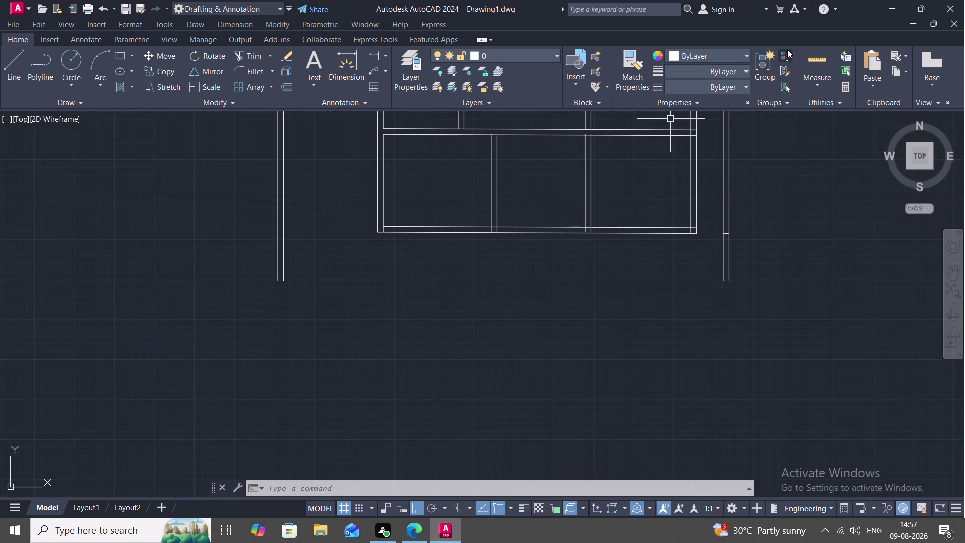
click(811, 62)
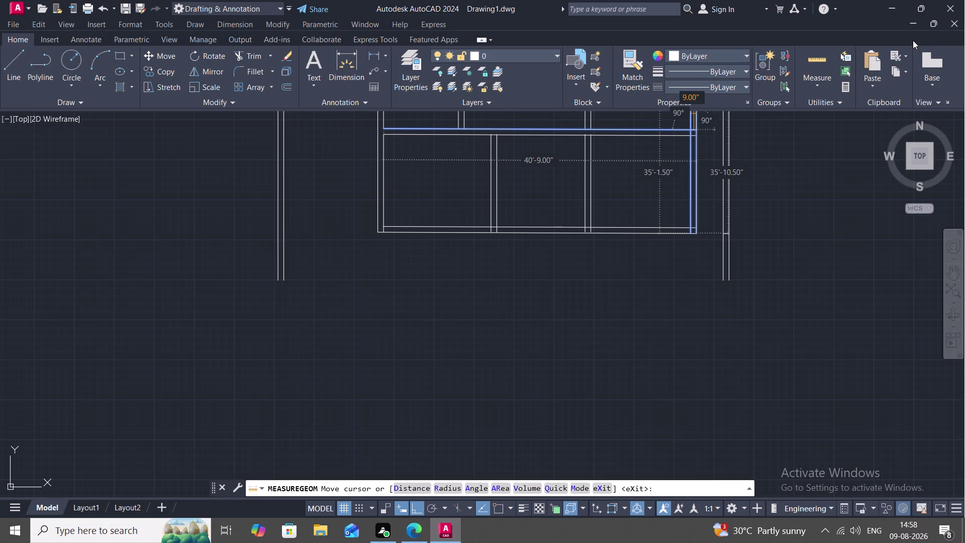
key(Escape)
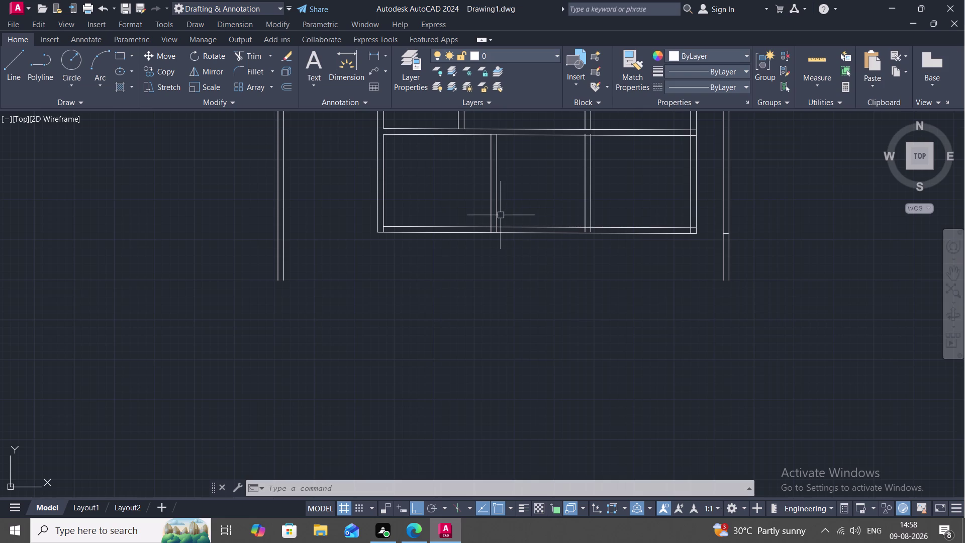
key(l)
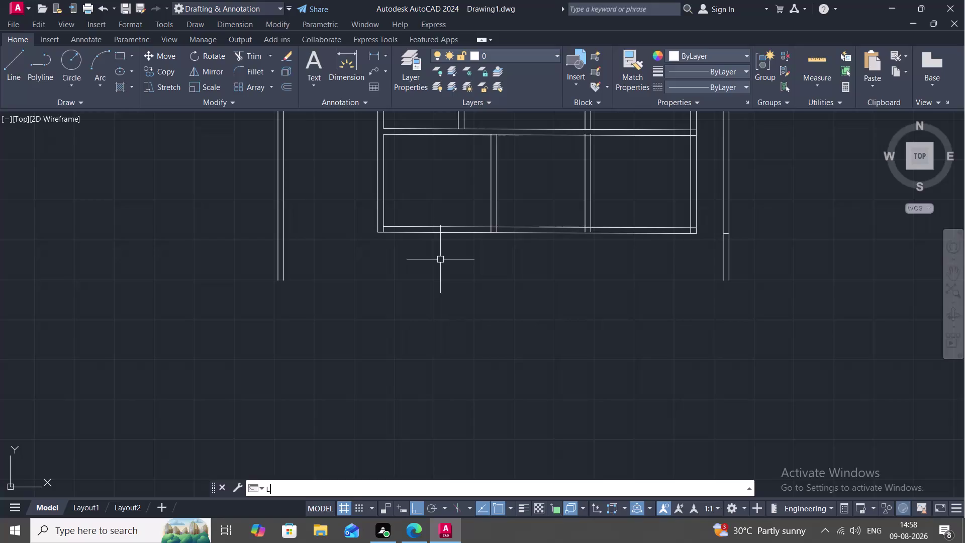
Draw the porch outline 3' down from the rooms' bottom wall, across to the right side.
key(space)
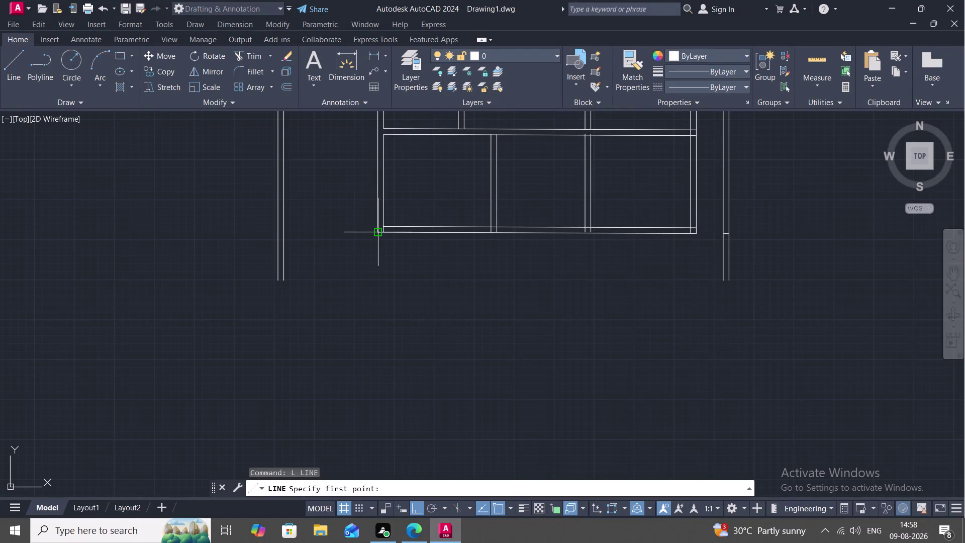
click(378, 232)
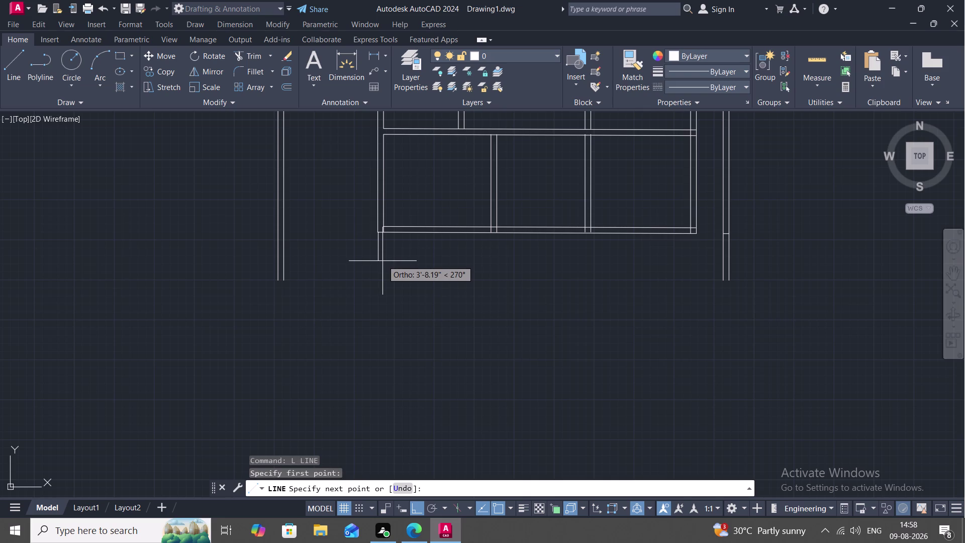
text(3')
key(space)
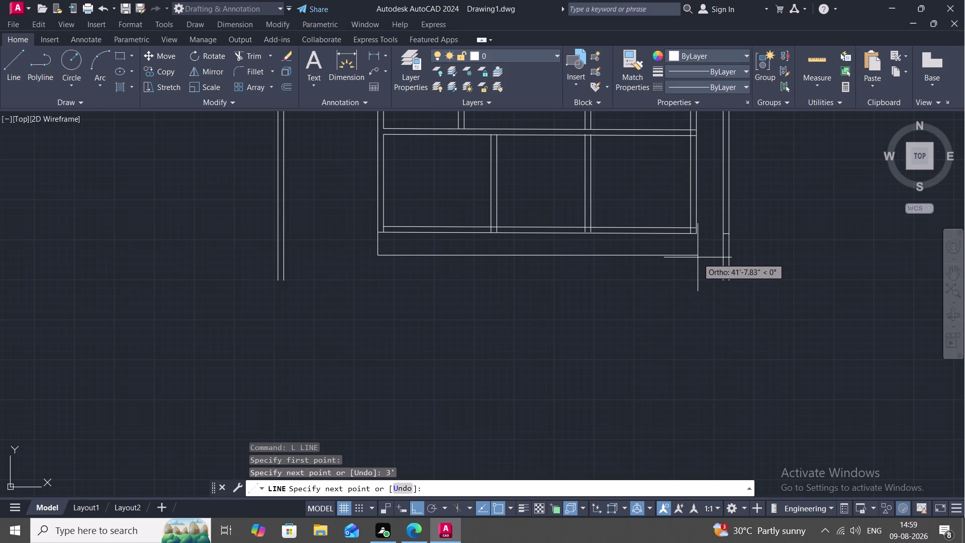
click(696, 256)
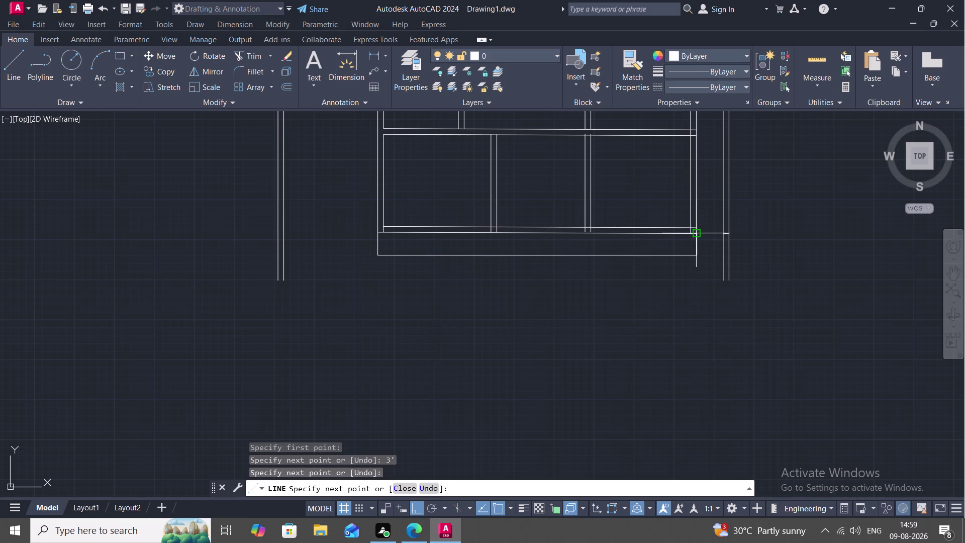
click(695, 235)
key(Escape)
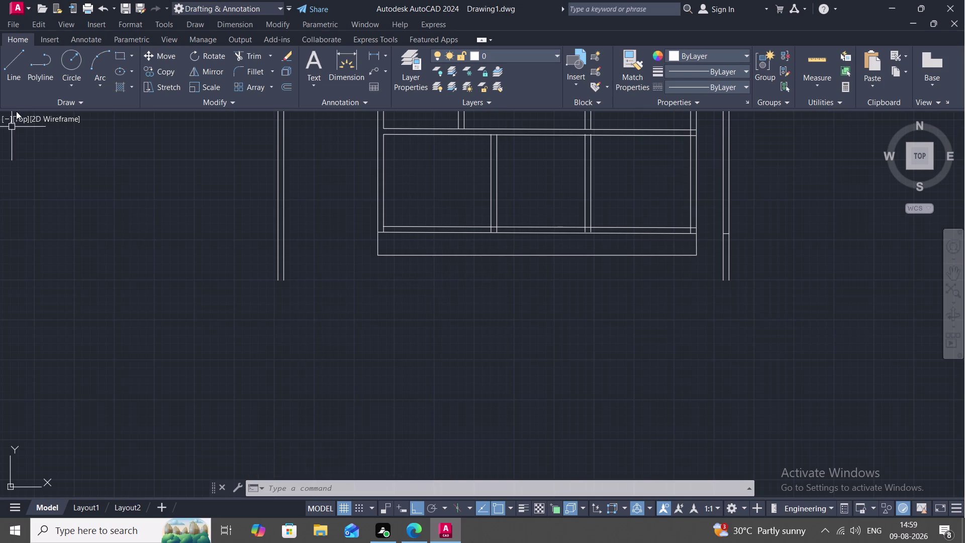
Draw a vertical line from the bottom wall's midpoint down to the porch bottom.
click(6, 74)
click(375, 231)
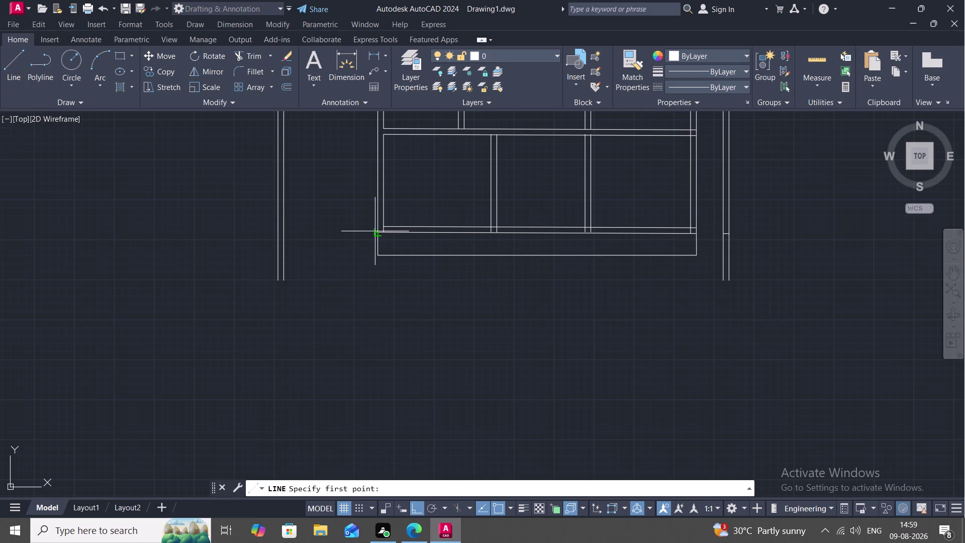
click(539, 232)
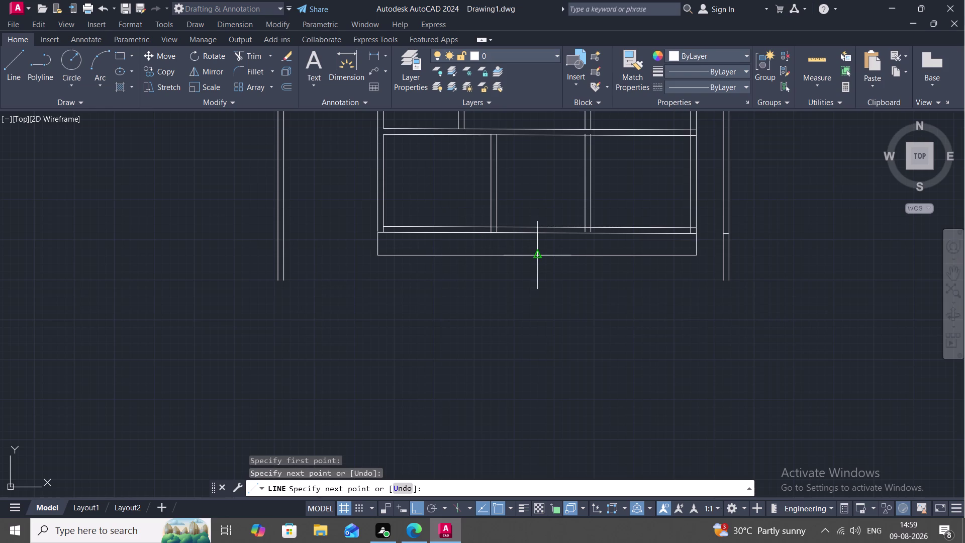
key(Escape)
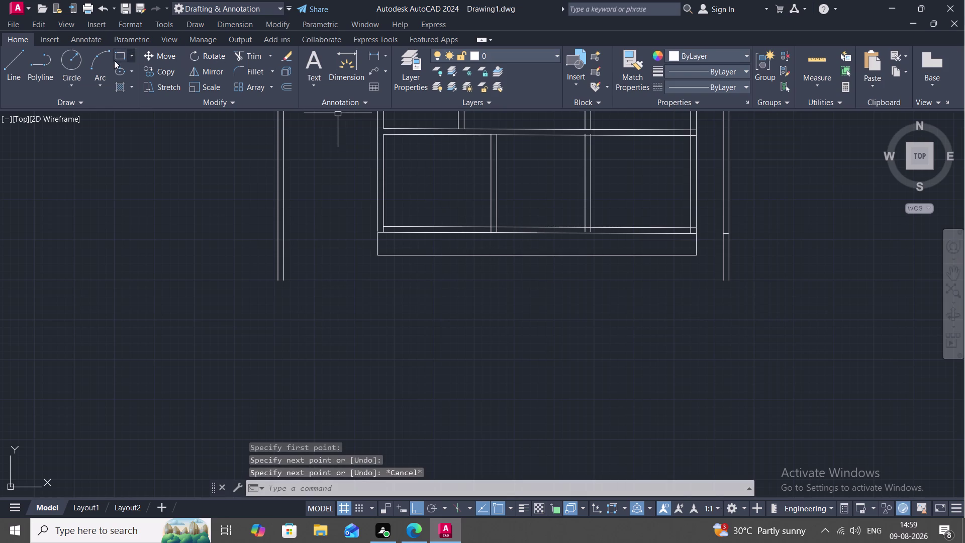
click(8, 55)
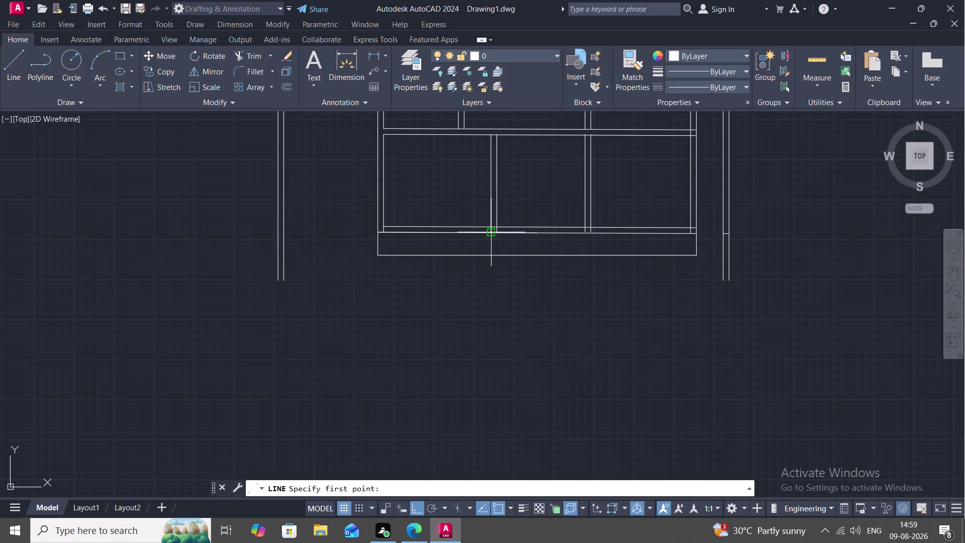
click(498, 233)
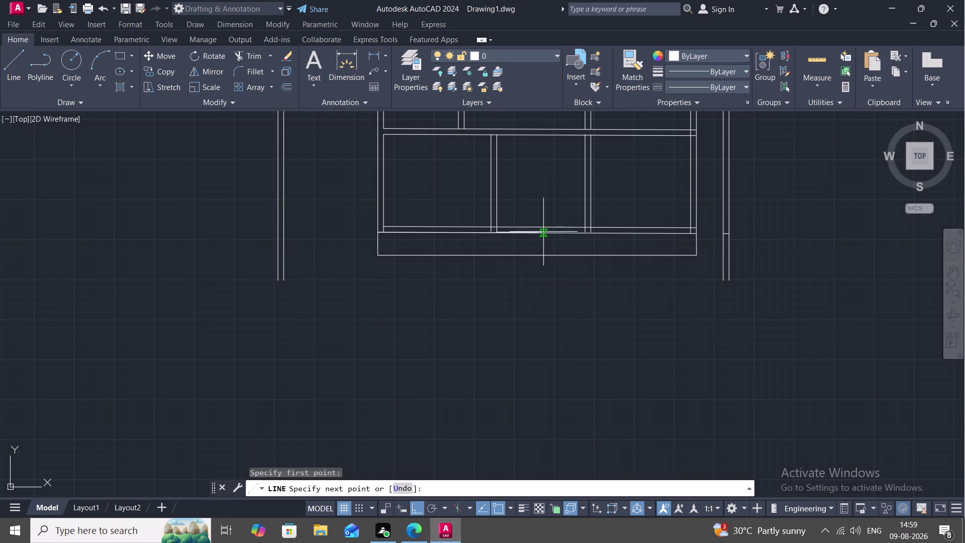
click(582, 232)
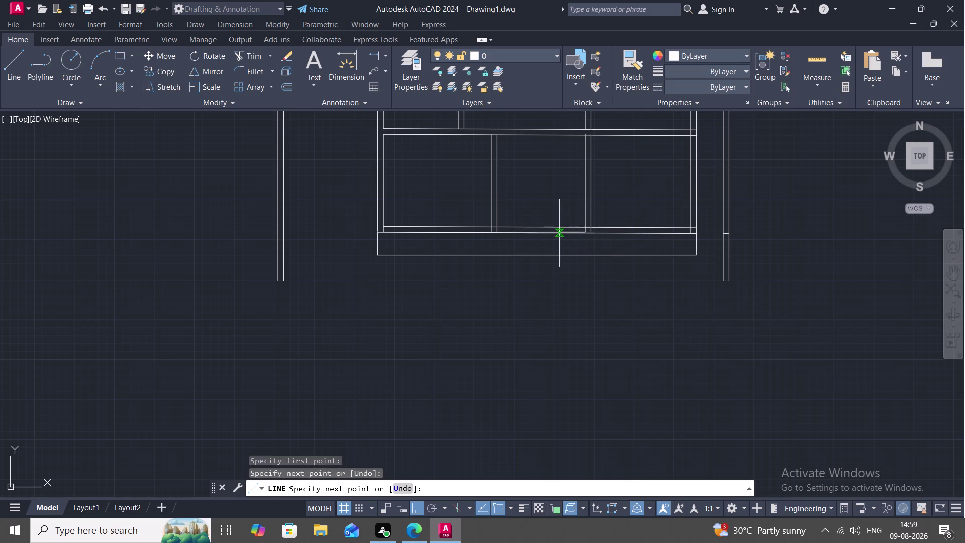
click(542, 233)
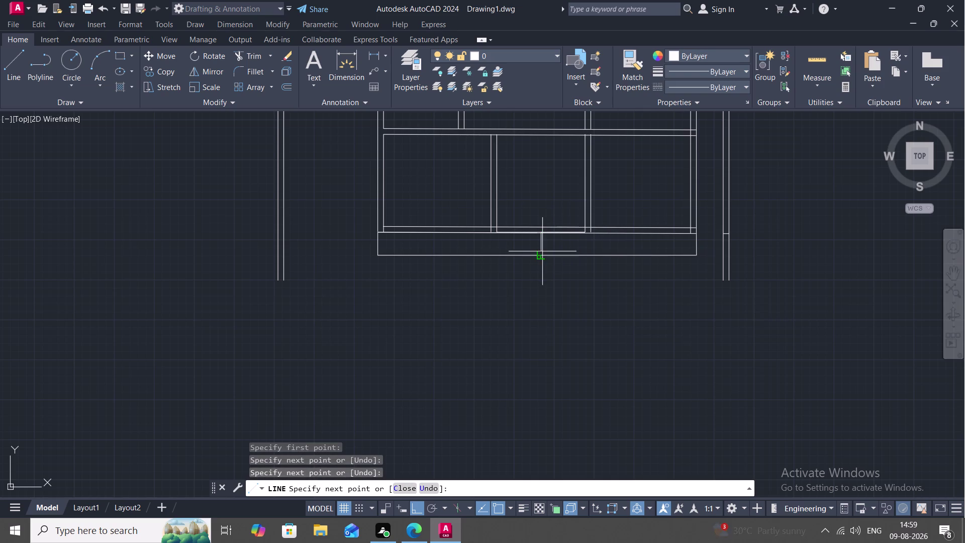
click(543, 256)
key(Escape)
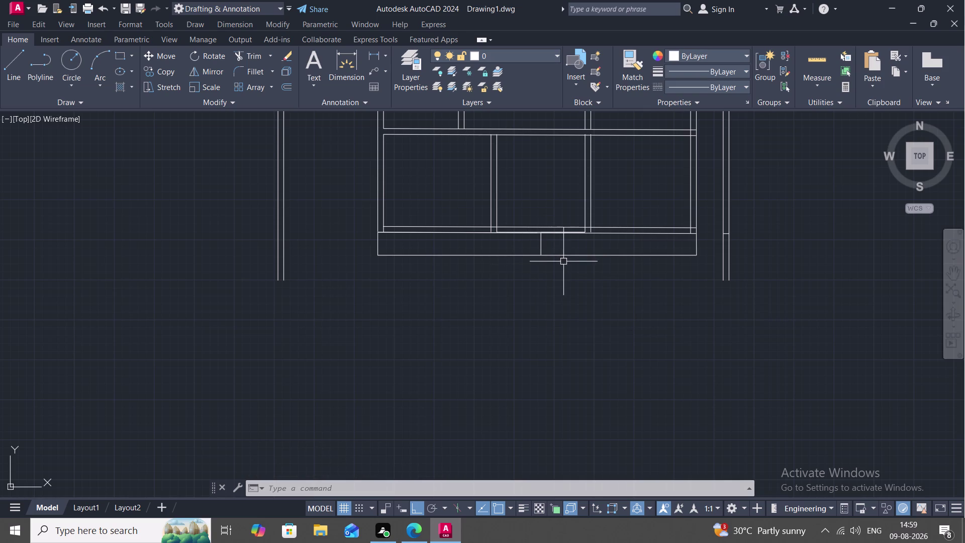
Offset the middle porch line 3' to both the left and the right.
key(o)
key(space)
key(3)
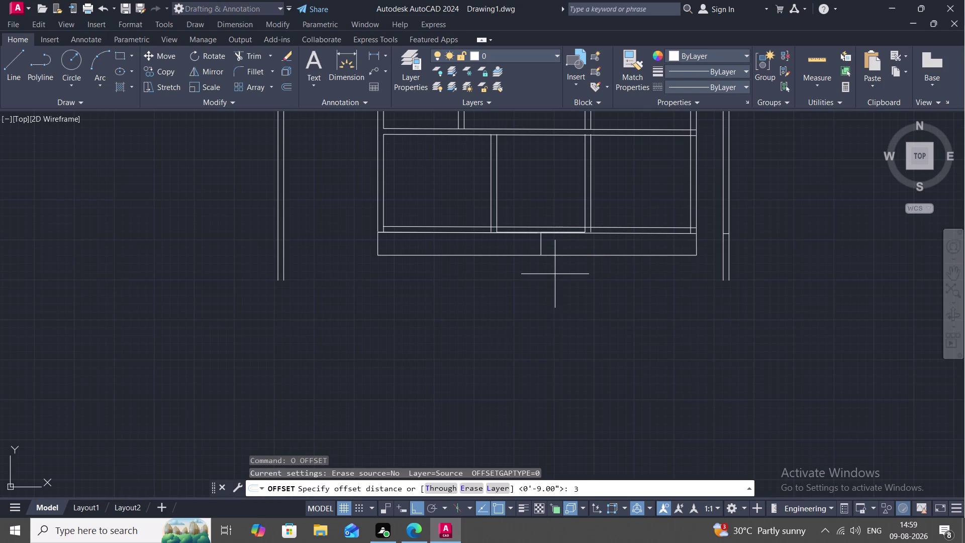
key(apostrophe)
key(space)
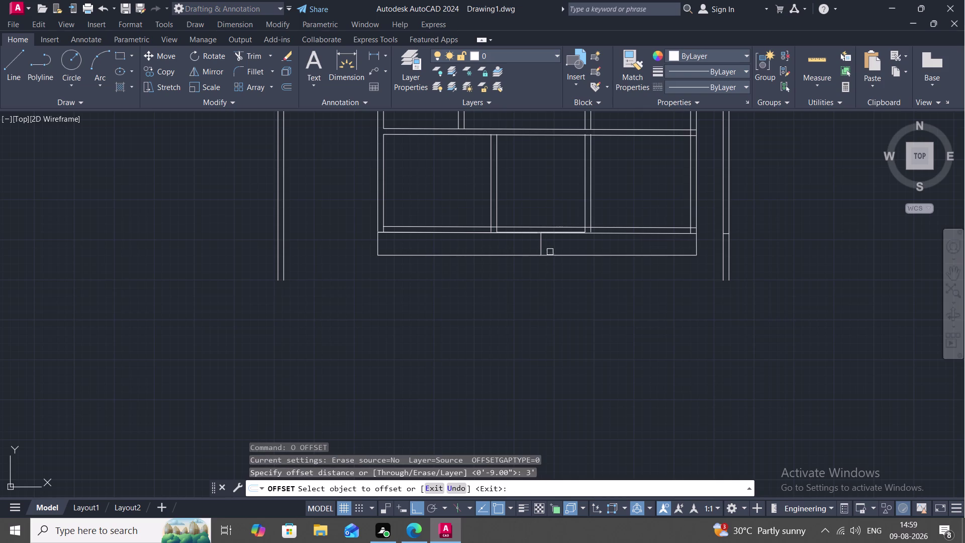
click(543, 242)
click(569, 245)
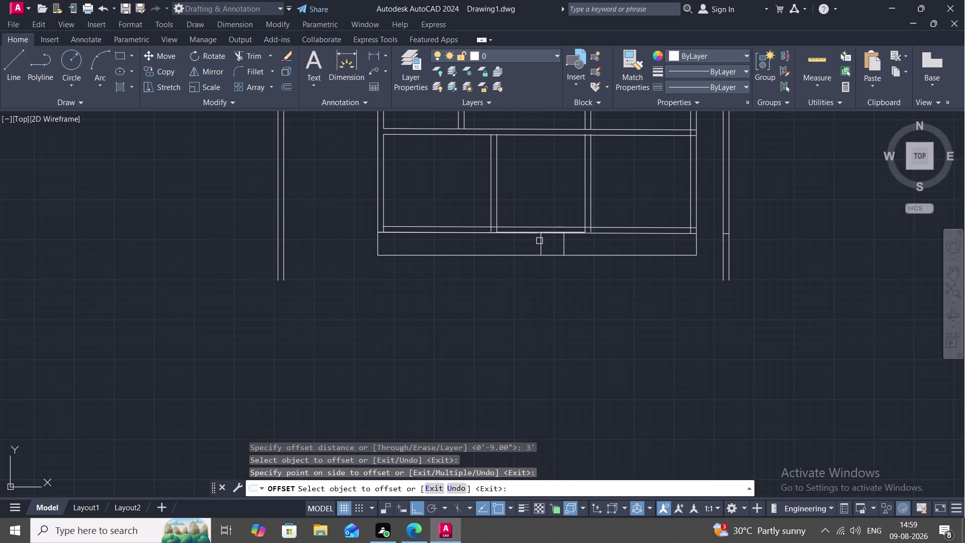
click(540, 241)
click(504, 249)
key(Escape)
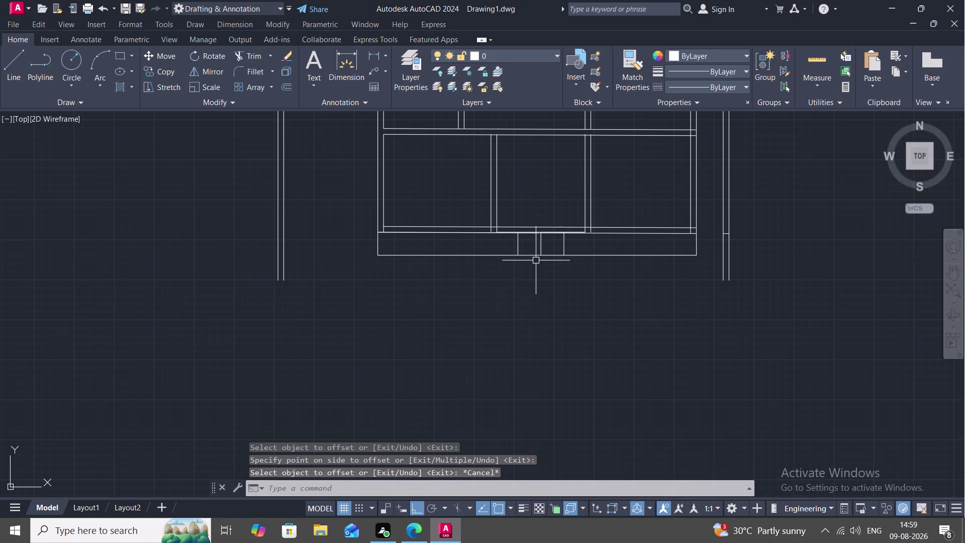
Trim the wall lines and the middle porch line inside the entrance opening.
text(TR)
key(space)
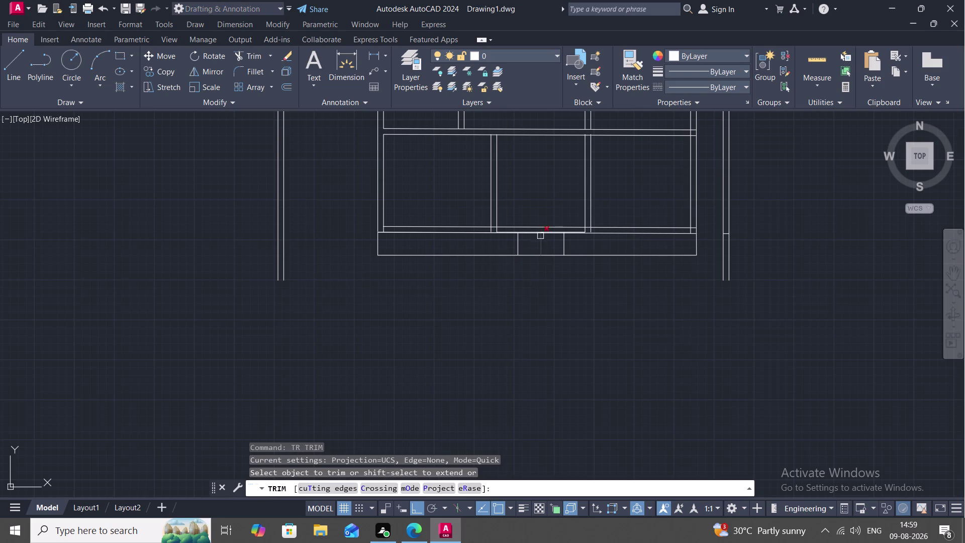
click(531, 232)
click(548, 230)
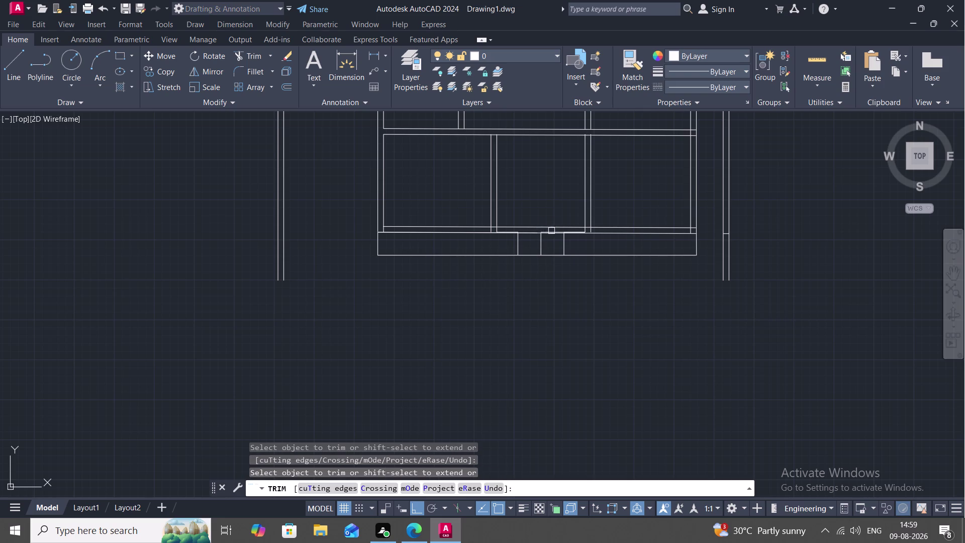
click(572, 234)
scroll(up, 3)
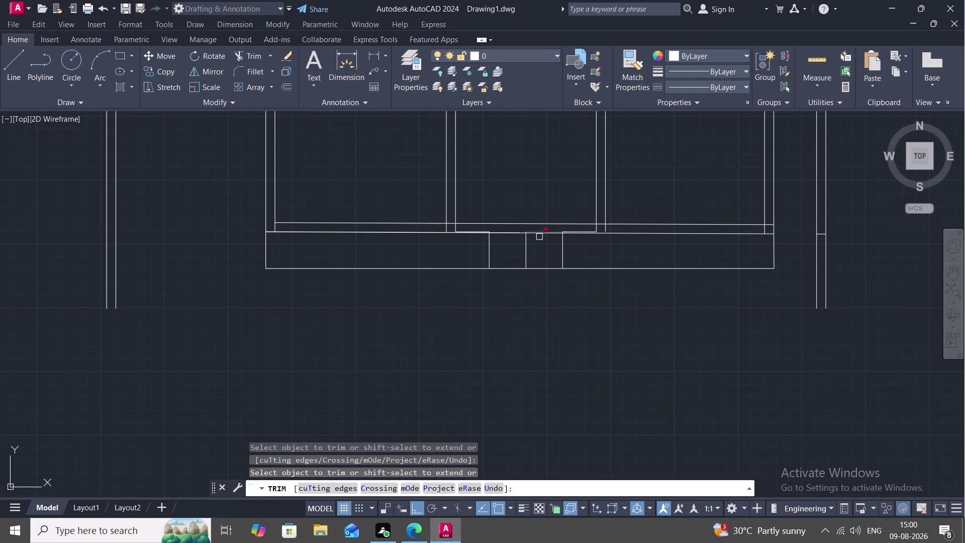
click(524, 253)
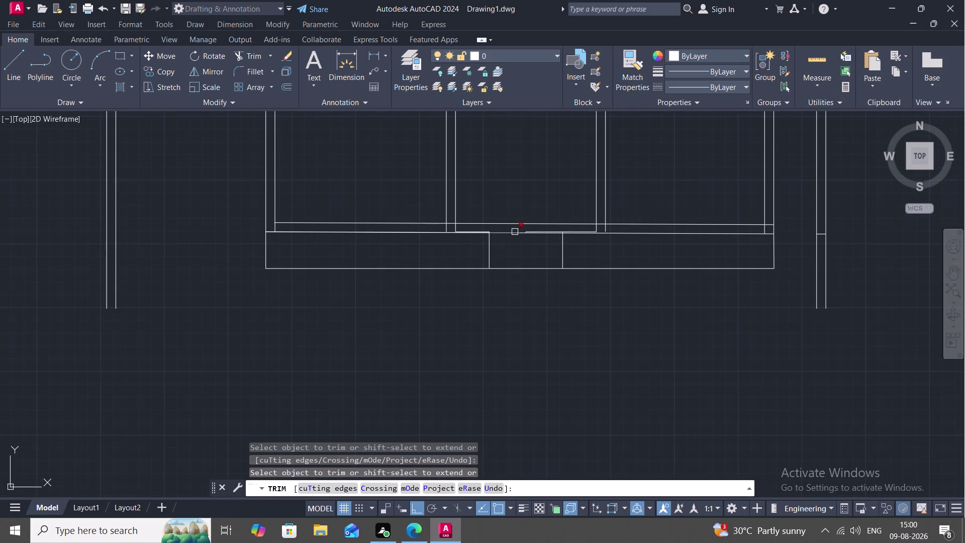
click(514, 232)
click(514, 232)
click(538, 233)
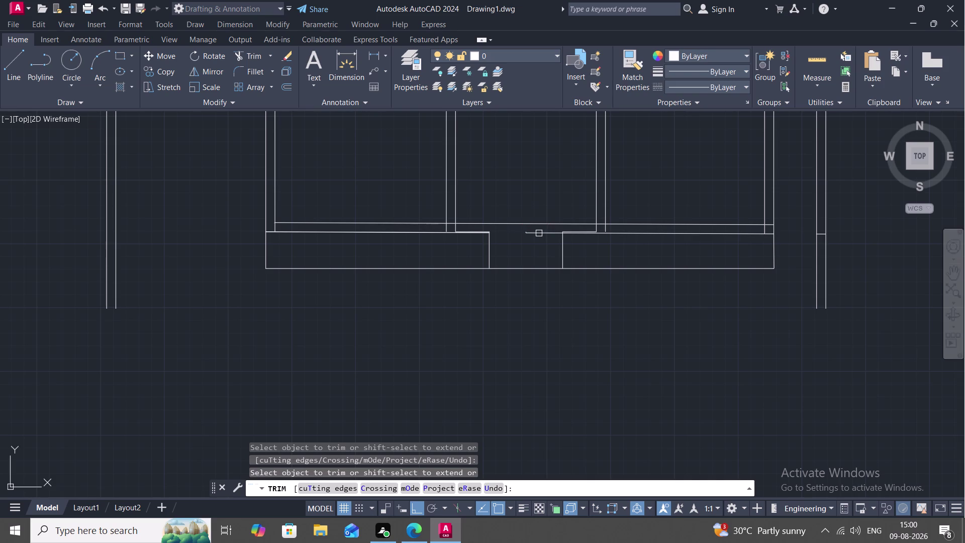
click(547, 232)
click(527, 236)
key(Escape)
Extend both opening edge lines up to the inner wall line.
key(e)
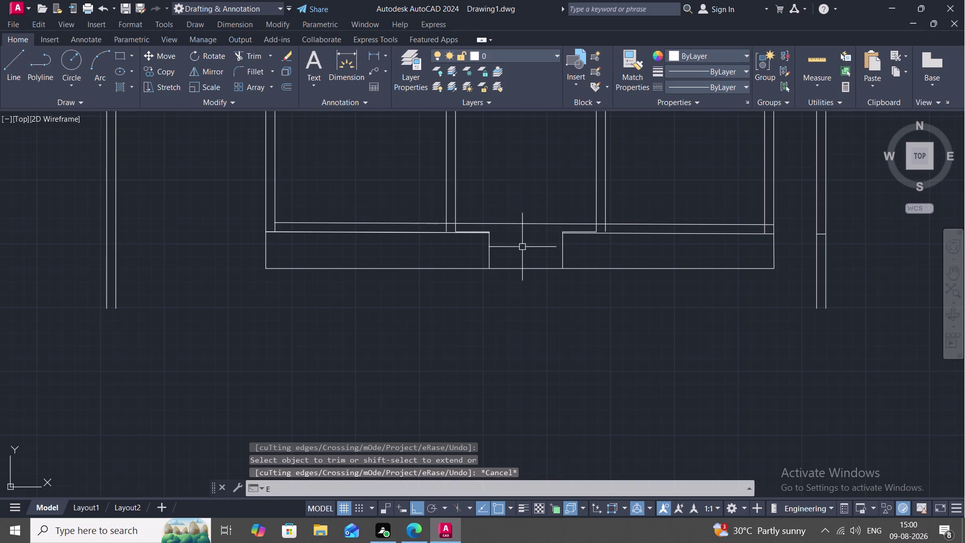
key(x)
key(space)
click(489, 247)
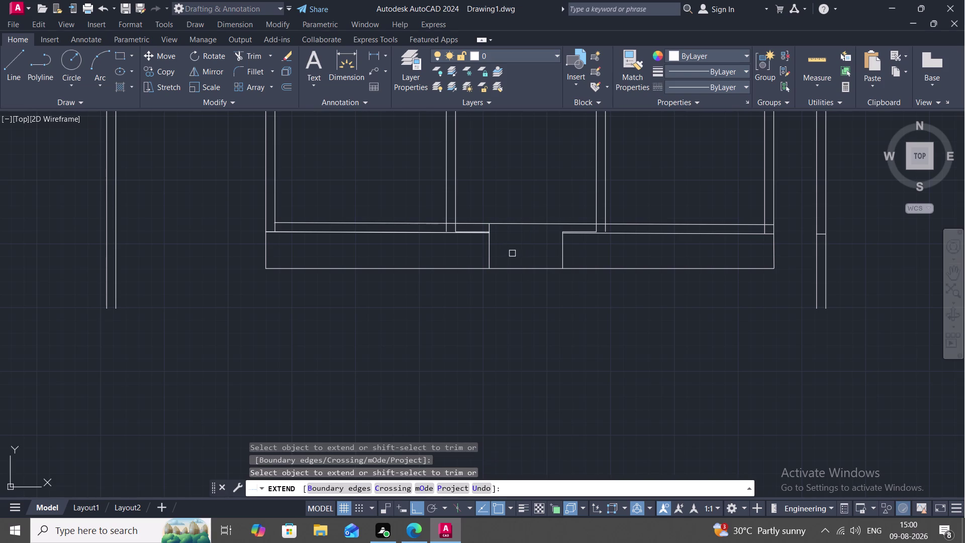
click(565, 246)
key(Escape)
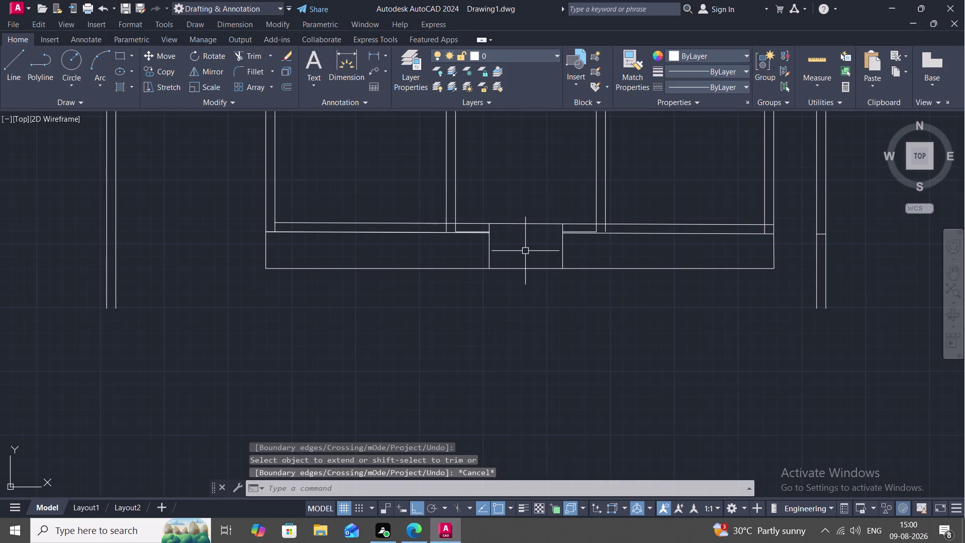
Trim the wall lines spanning the opening and the leftover inner wall pieces beside it.
text(TR)
key(space)
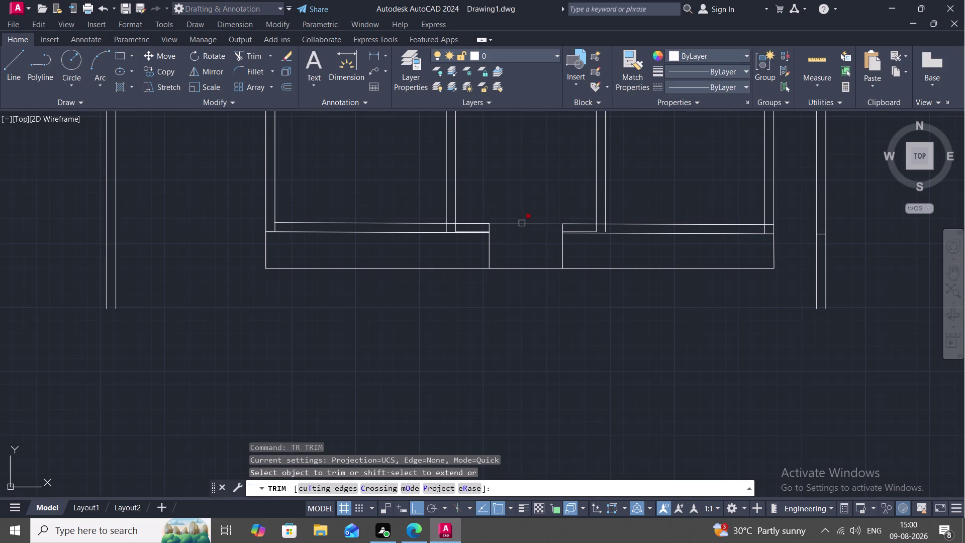
click(522, 223)
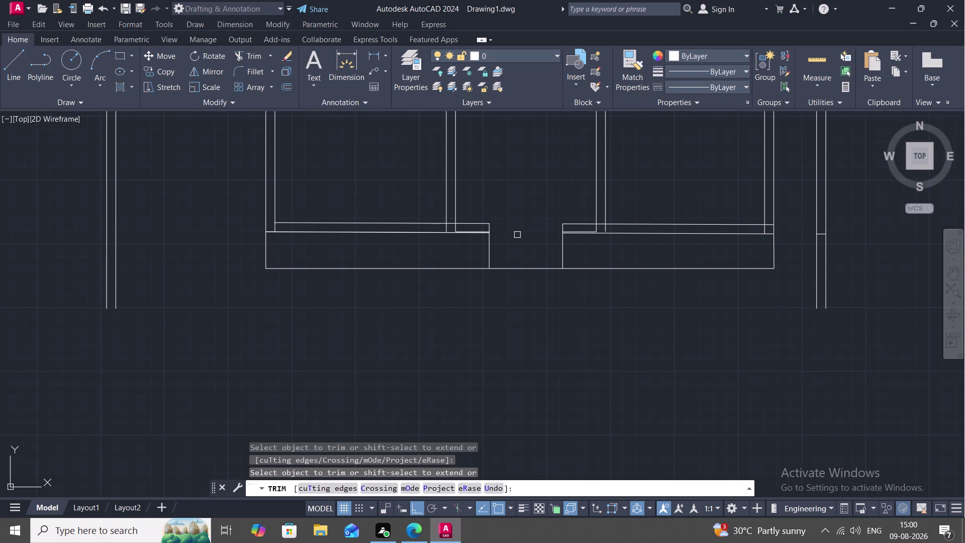
click(476, 225)
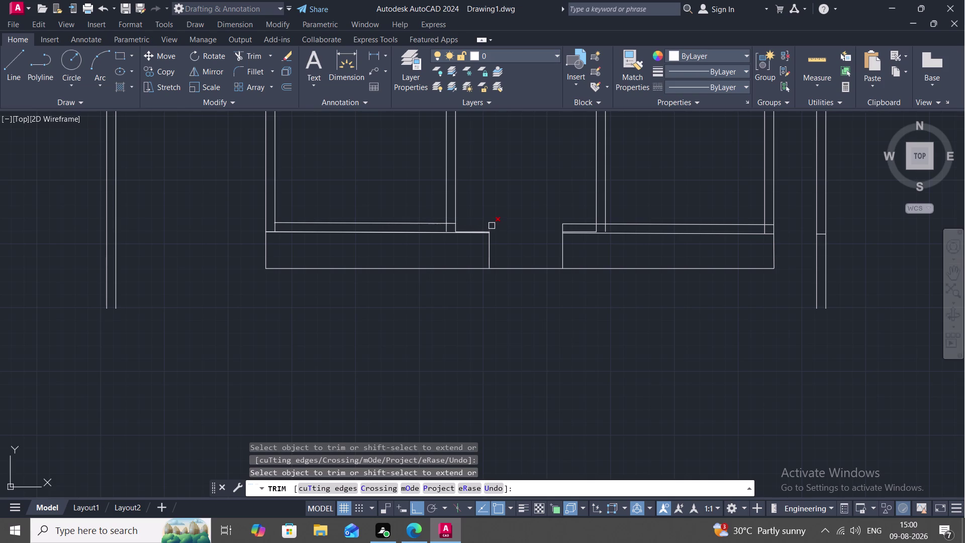
click(492, 226)
click(569, 230)
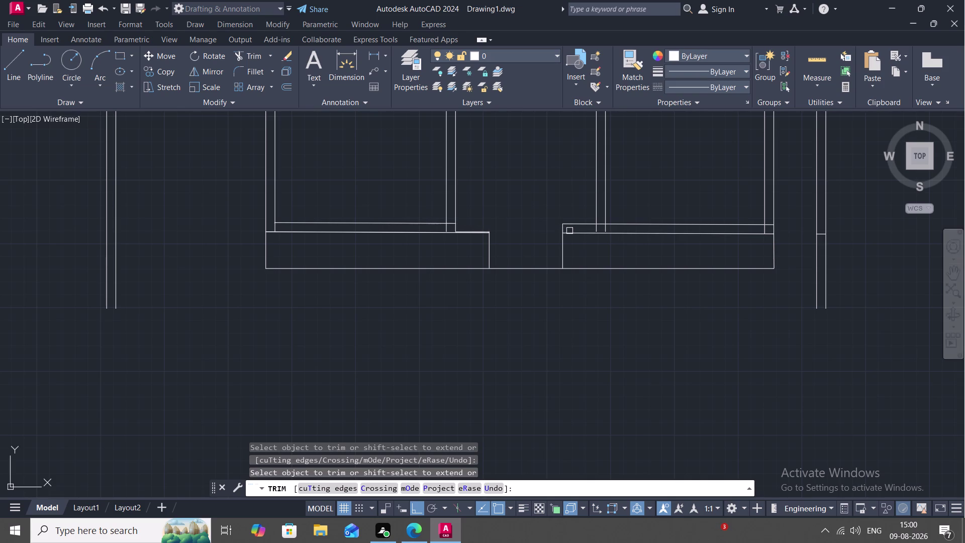
click(560, 231)
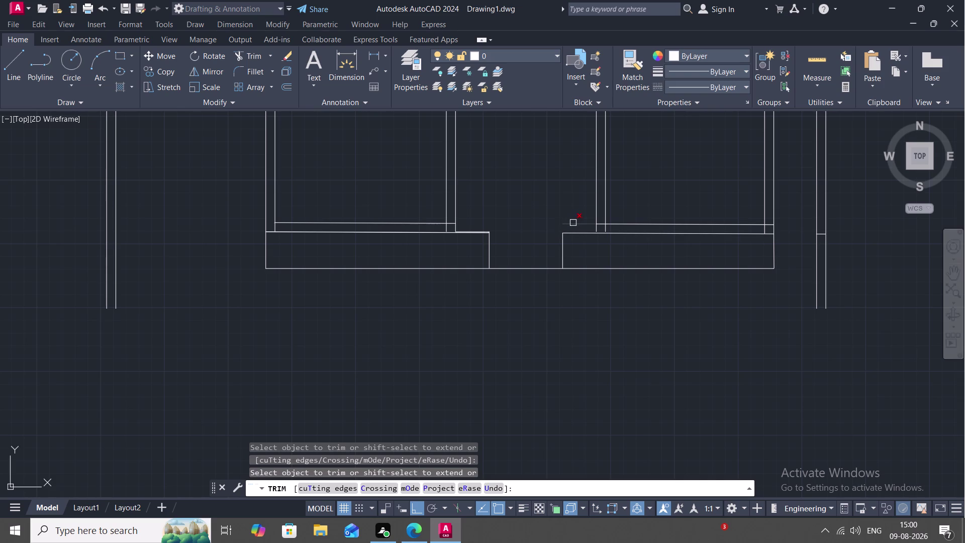
click(574, 222)
Trim the overhanging line ends at the wall and porch corners.
scroll(up, 3)
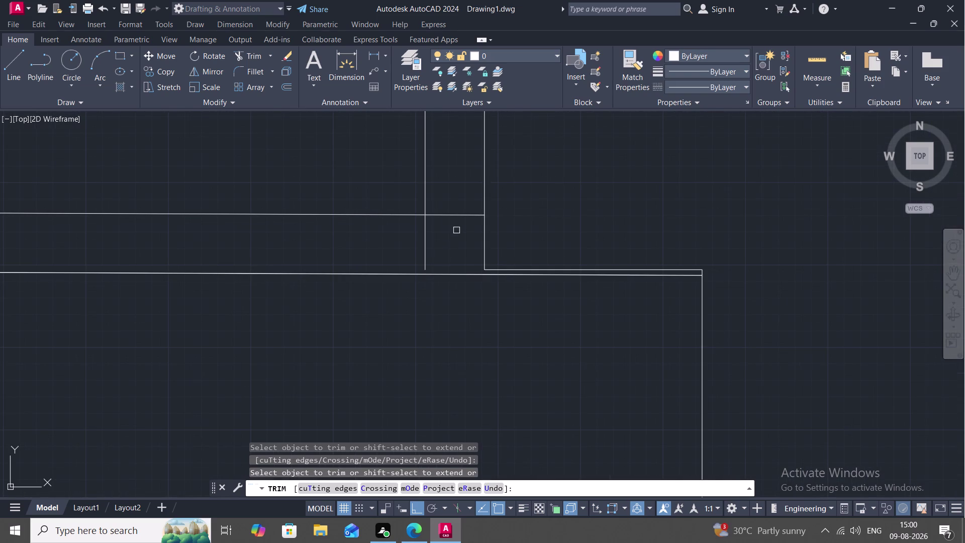
click(451, 213)
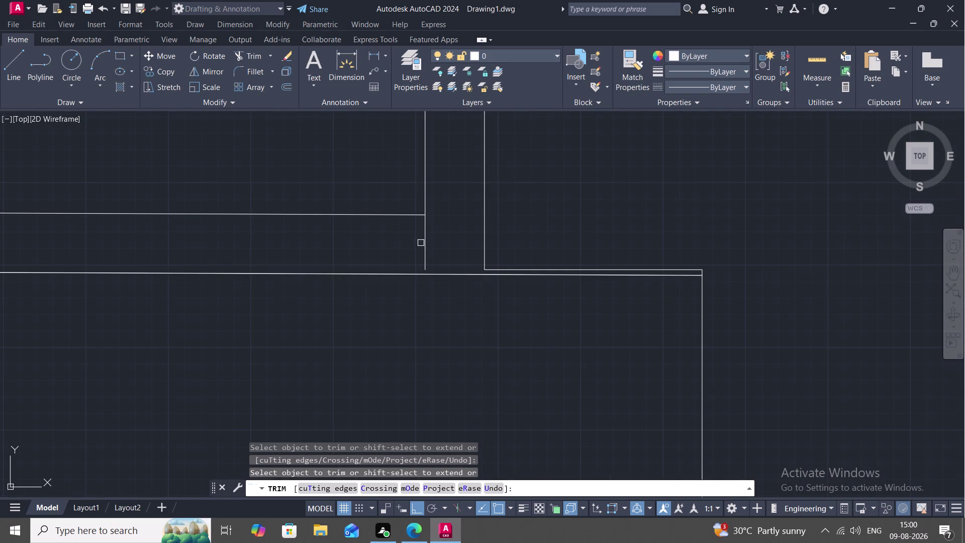
click(421, 243)
click(428, 248)
scroll(down, 3)
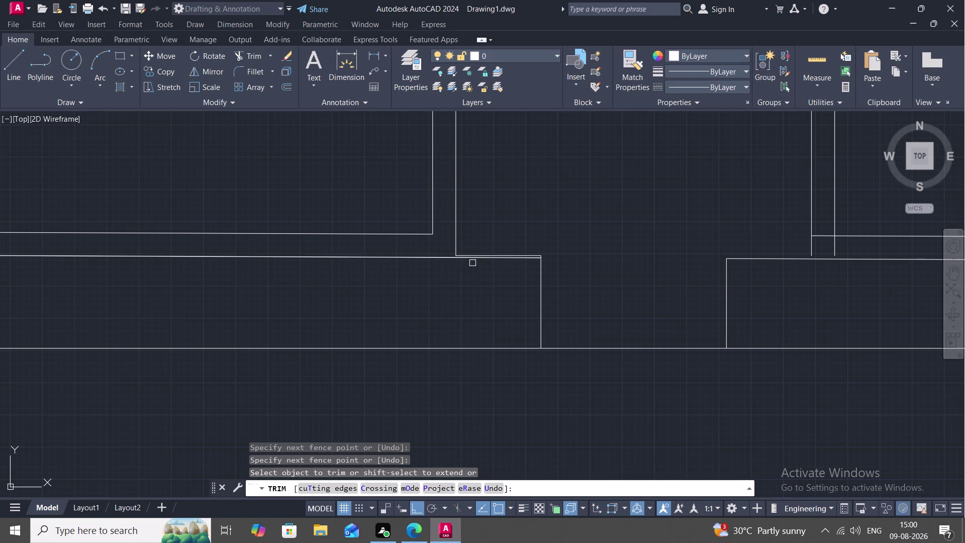
scroll(up, 3)
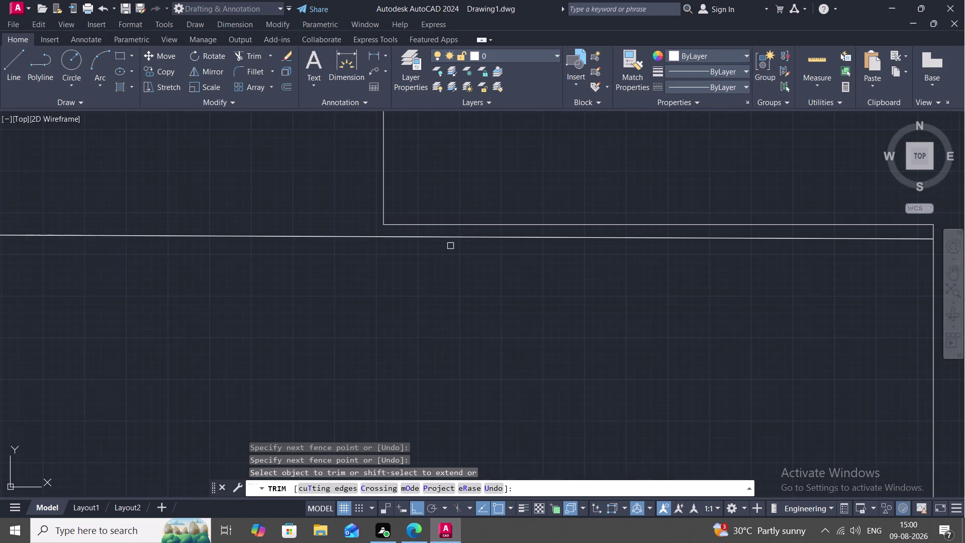
click(465, 225)
scroll(down, 3)
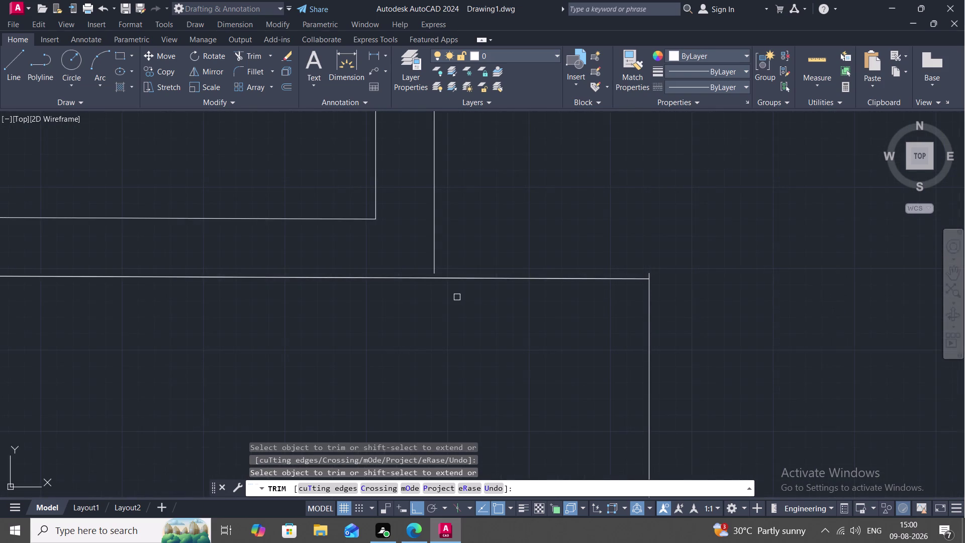
middle_drag(455, 296, 421, 241)
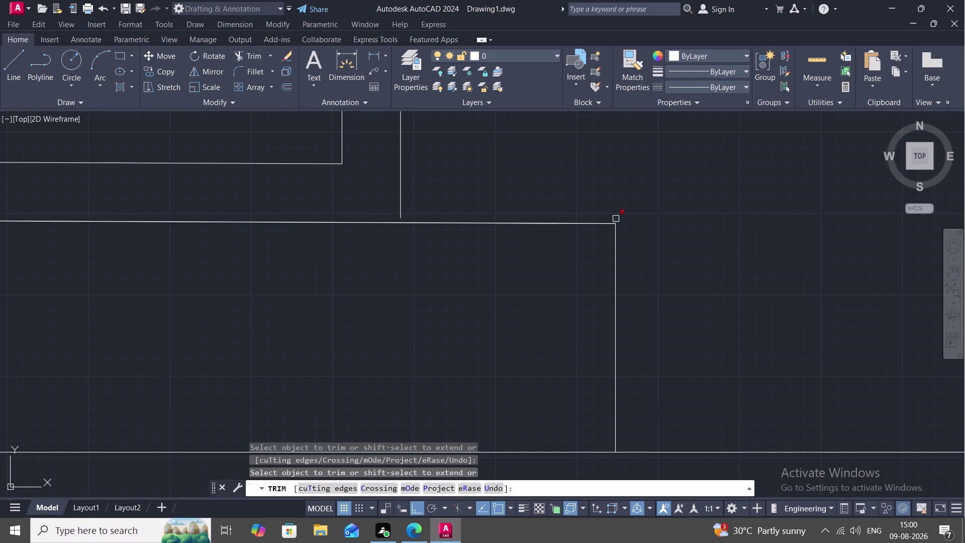
click(616, 218)
key(Escape)
Extend the right room's vertical inner wall line down to the porch outline with EX.
key(e)
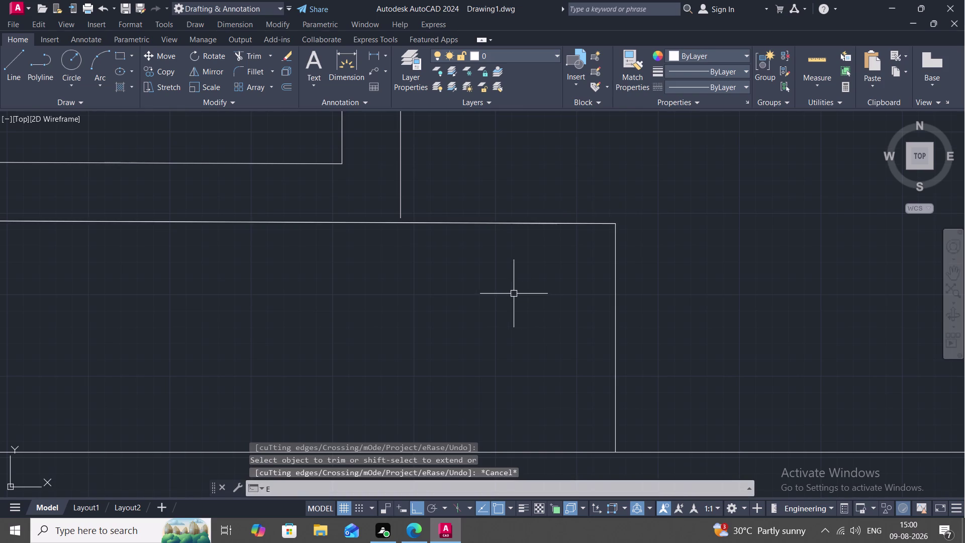
key(x)
key(space)
scroll(down, 3)
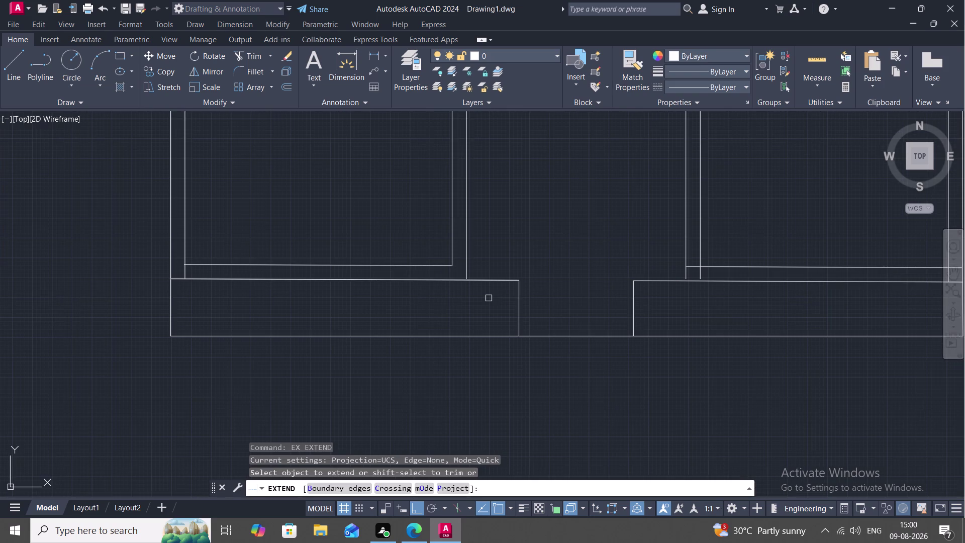
middle_drag(489, 298, 522, 287)
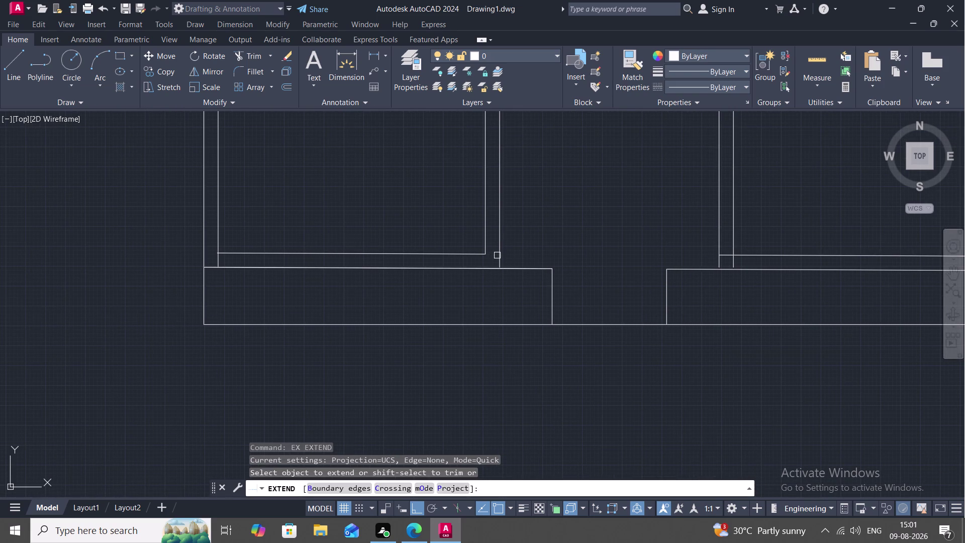
click(499, 255)
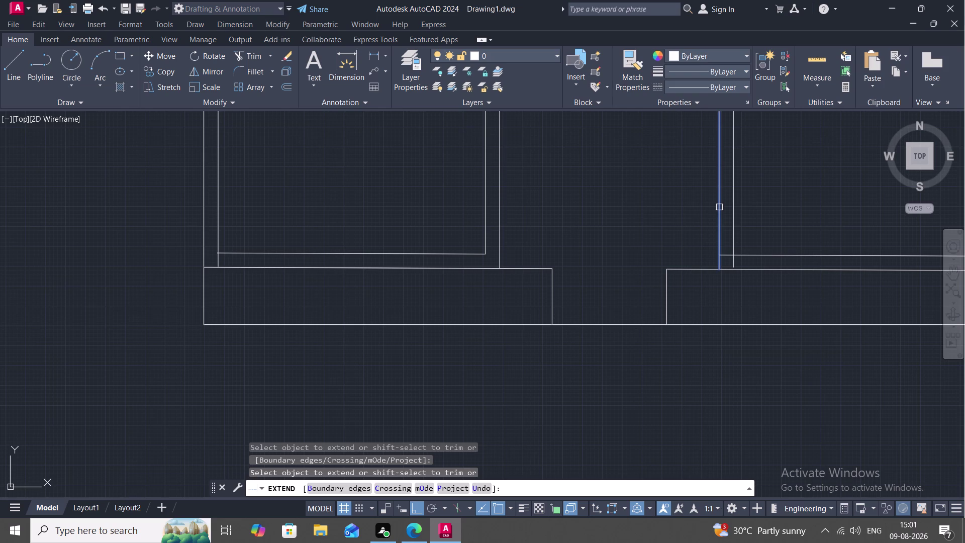
click(717, 211)
click(733, 234)
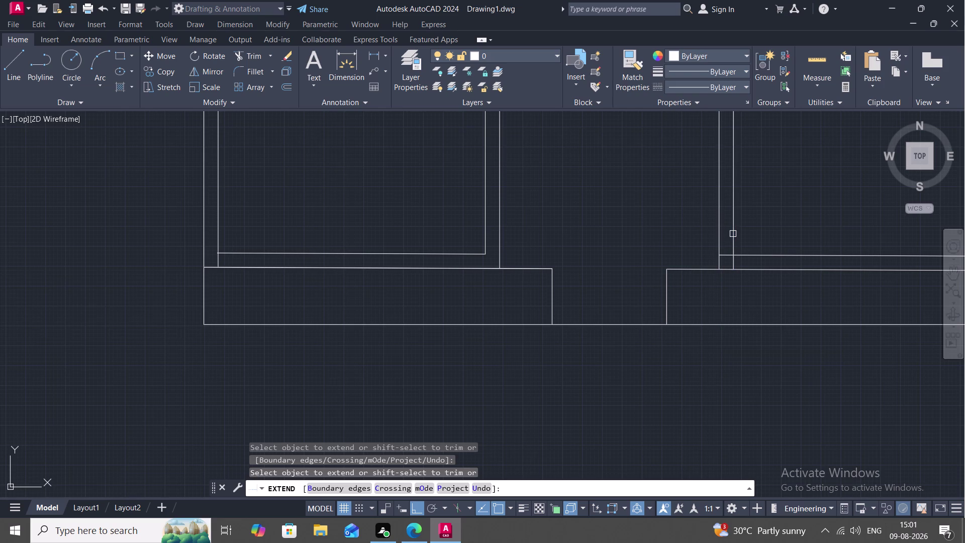
key(Escape)
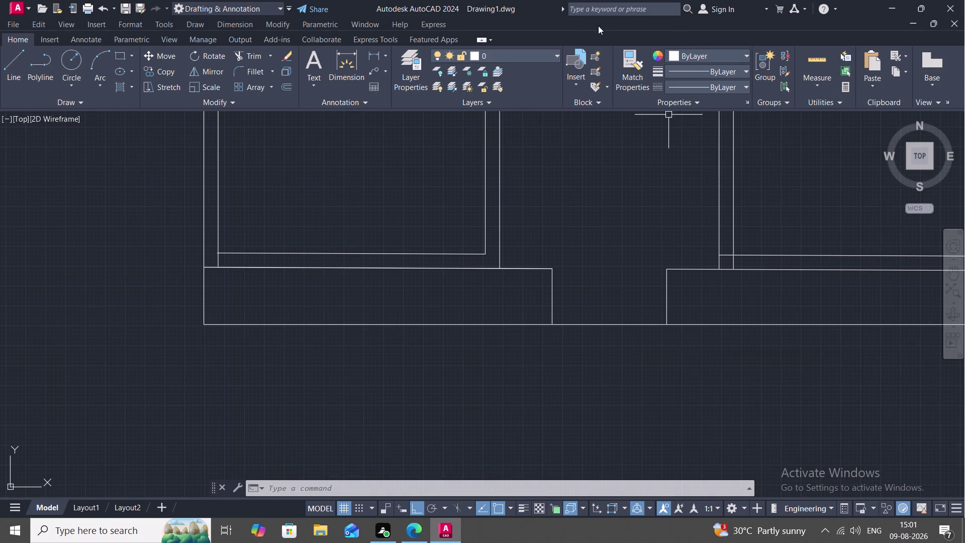
key(t)
key(r)
key(space)
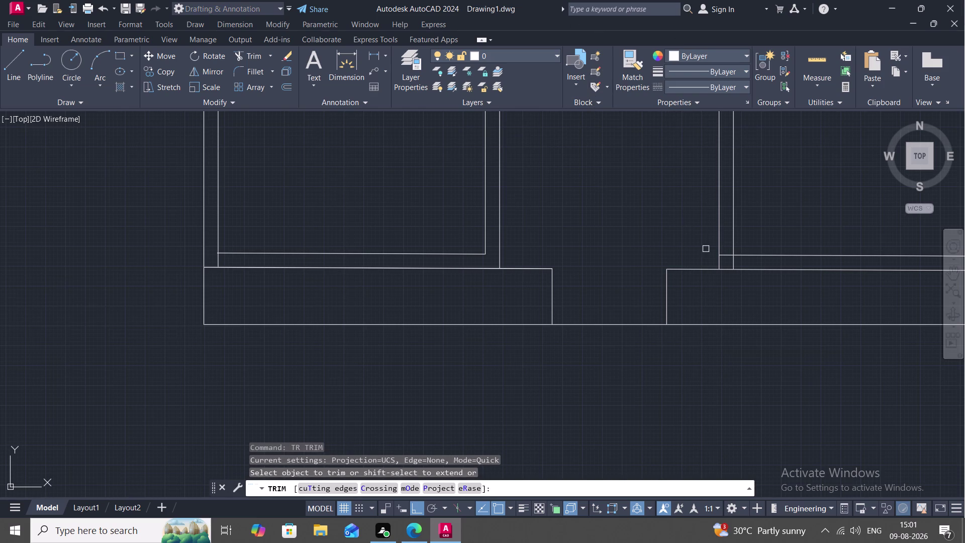
Trim the leftover and overhanging line ends at the right room's corners.
scroll(up, 3)
middle_drag(708, 251, 615, 248)
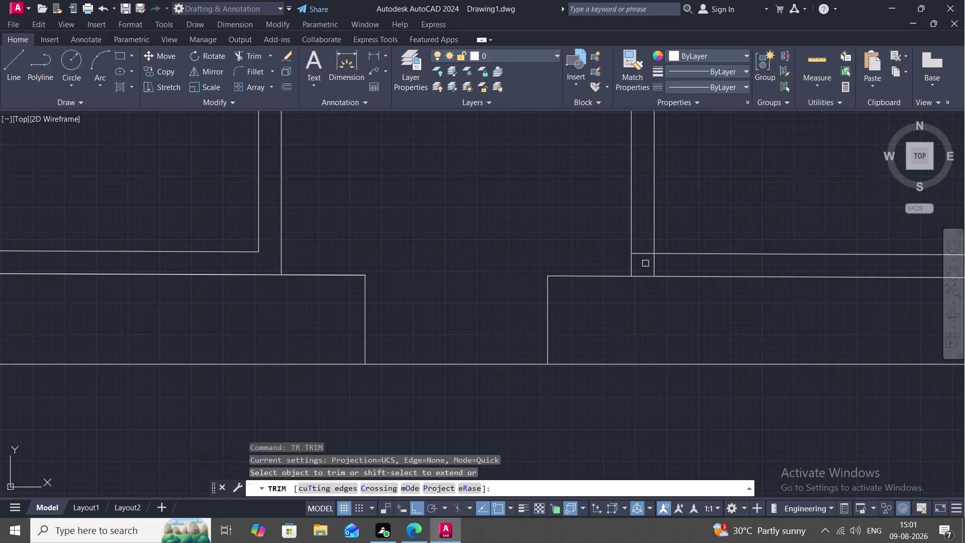
click(645, 255)
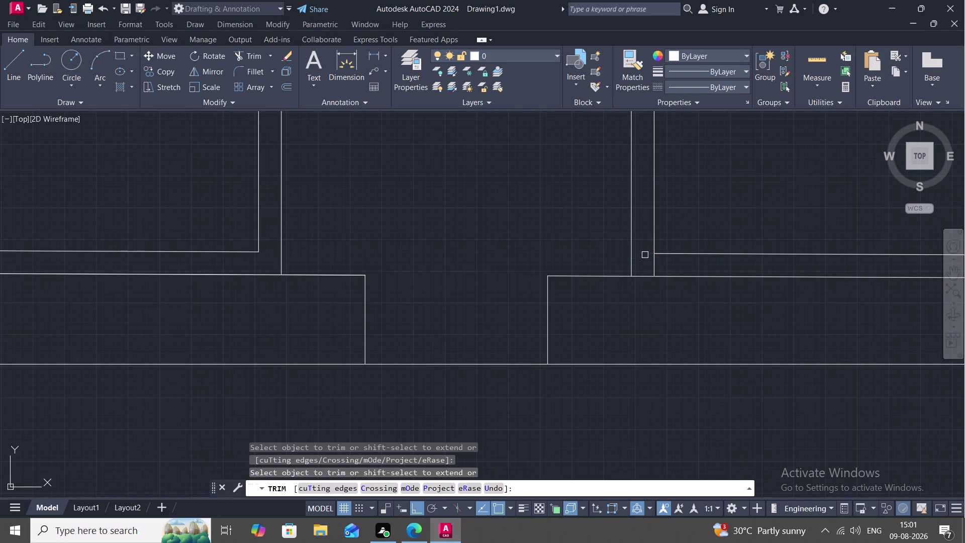
click(655, 261)
scroll(down, 3)
middle_drag(662, 326, 638, 319)
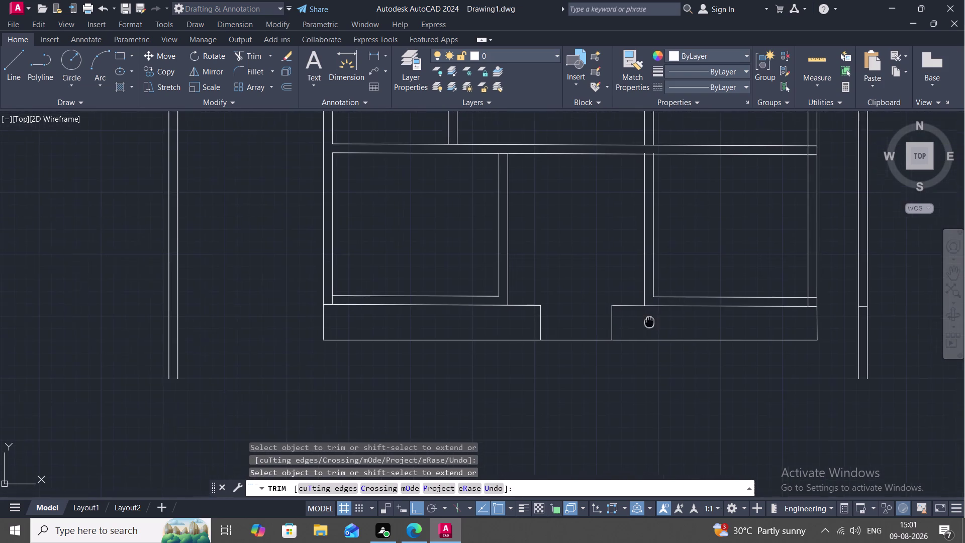
middle_drag(638, 319, 600, 320)
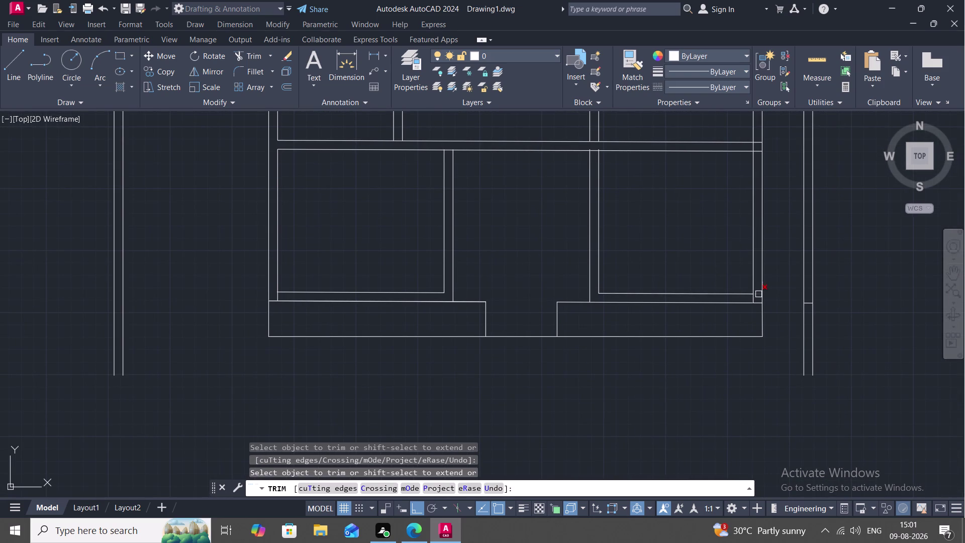
scroll(up, 3)
click(764, 299)
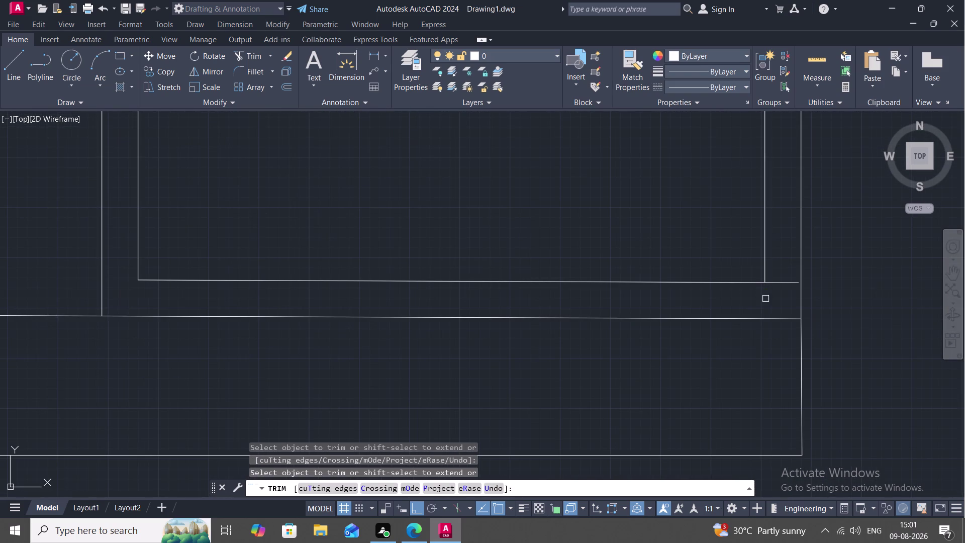
click(784, 280)
scroll(down, 3)
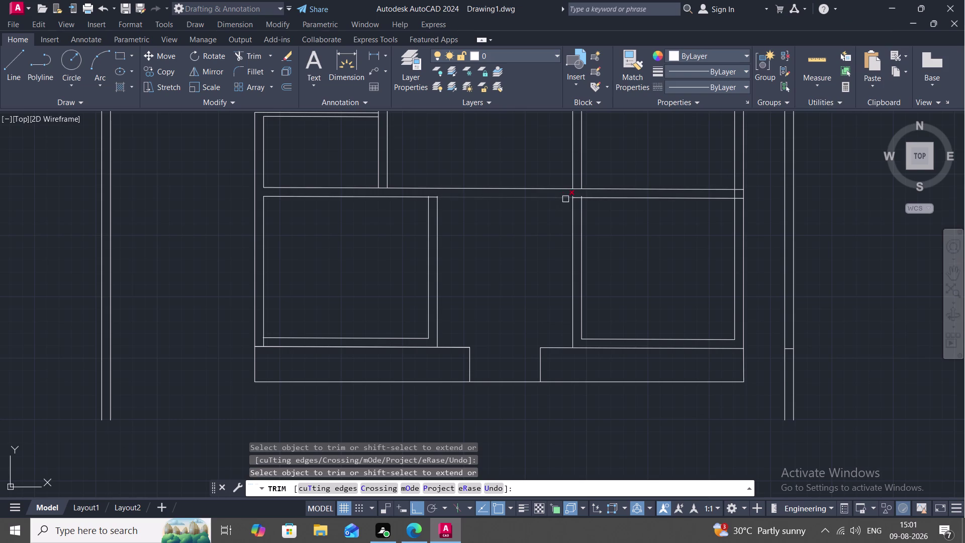
Trim the two overlapping outer wall segments and zoom out to the whole plan.
scroll(up, 3)
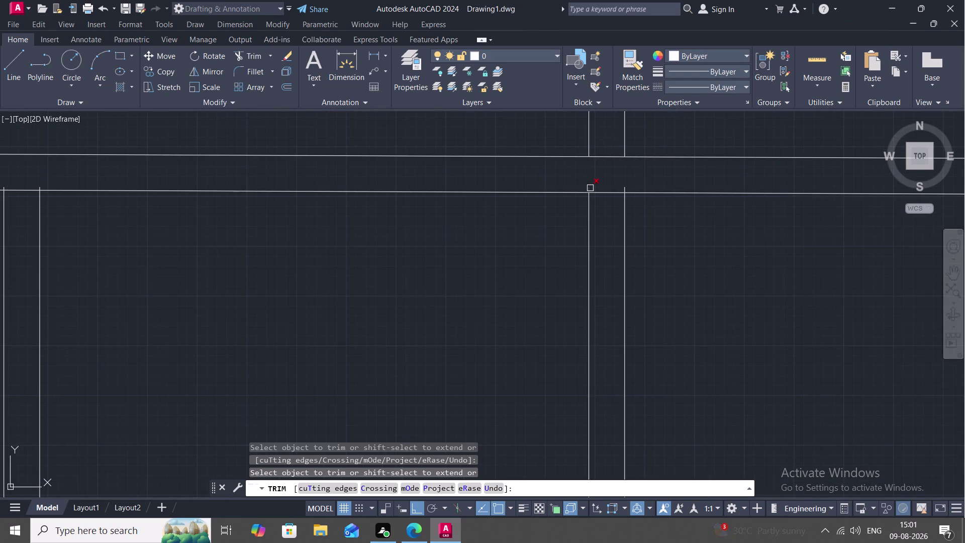
click(590, 188)
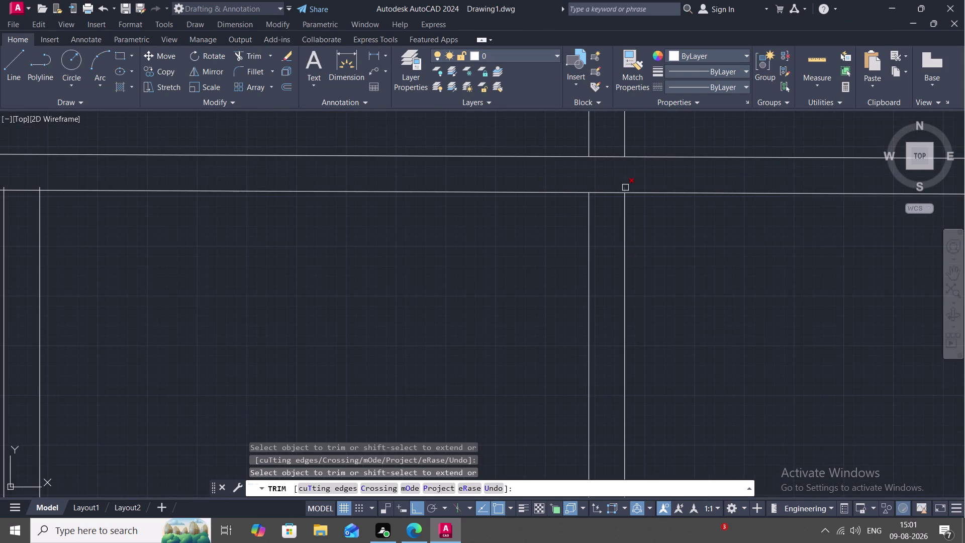
click(625, 187)
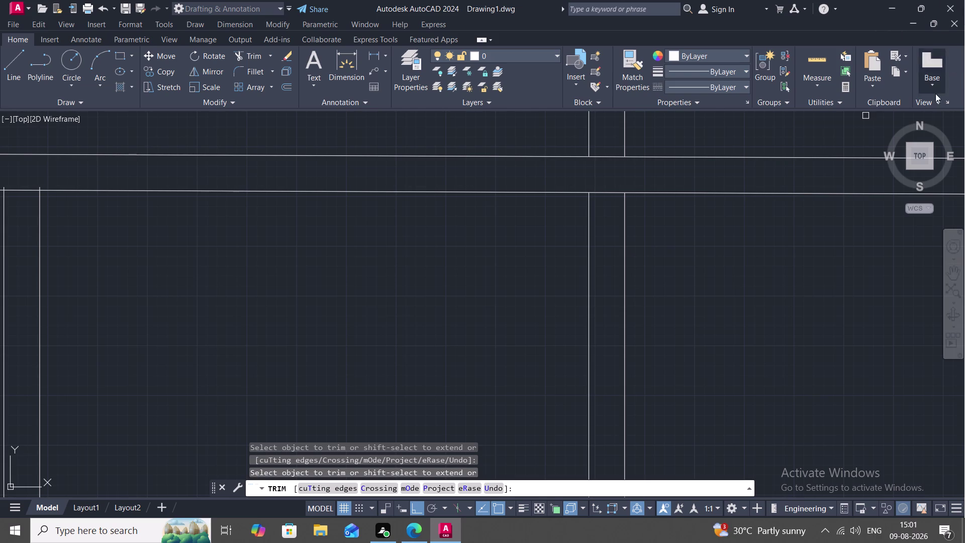
scroll(down, 3)
scroll(down, 3)
middle_drag(813, 208, 727, 246)
scroll(down, 3)
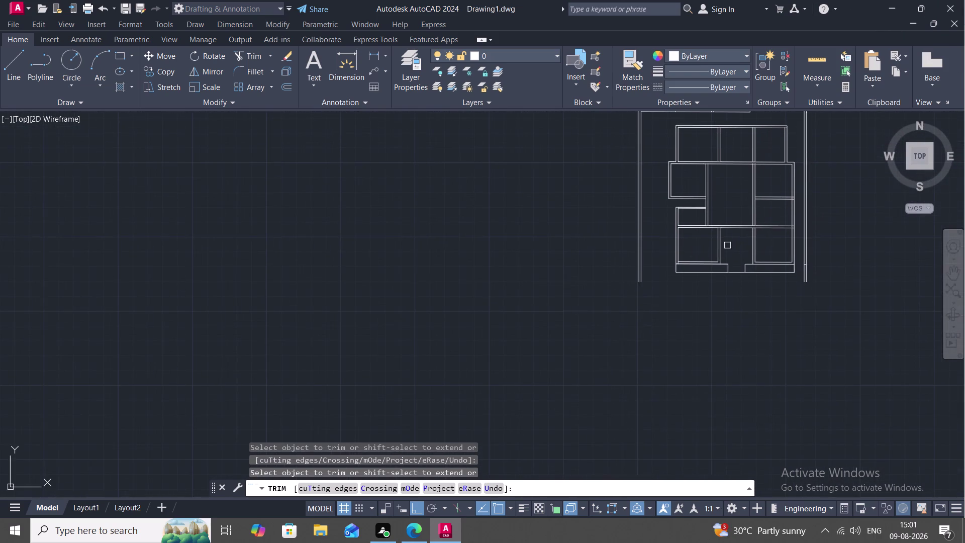
scroll(down, 3)
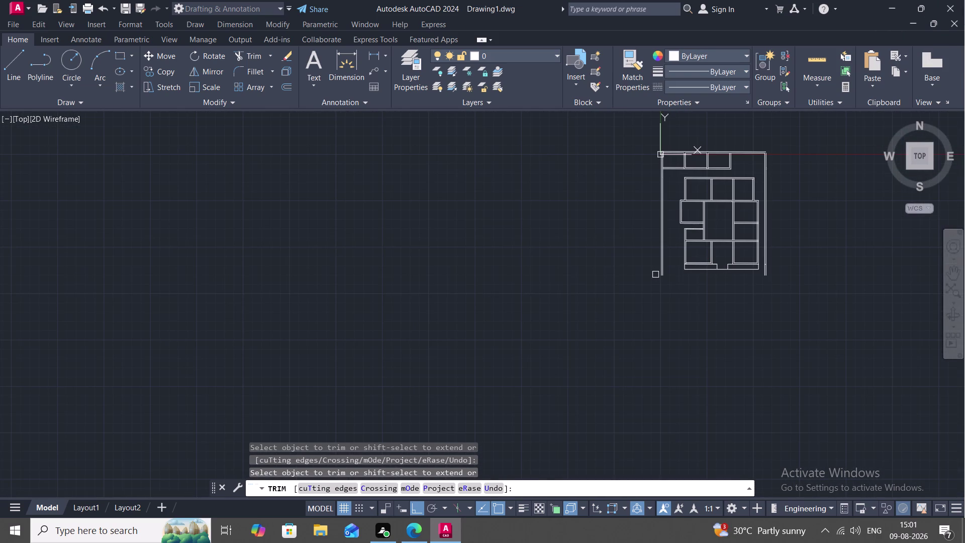
key(Escape)
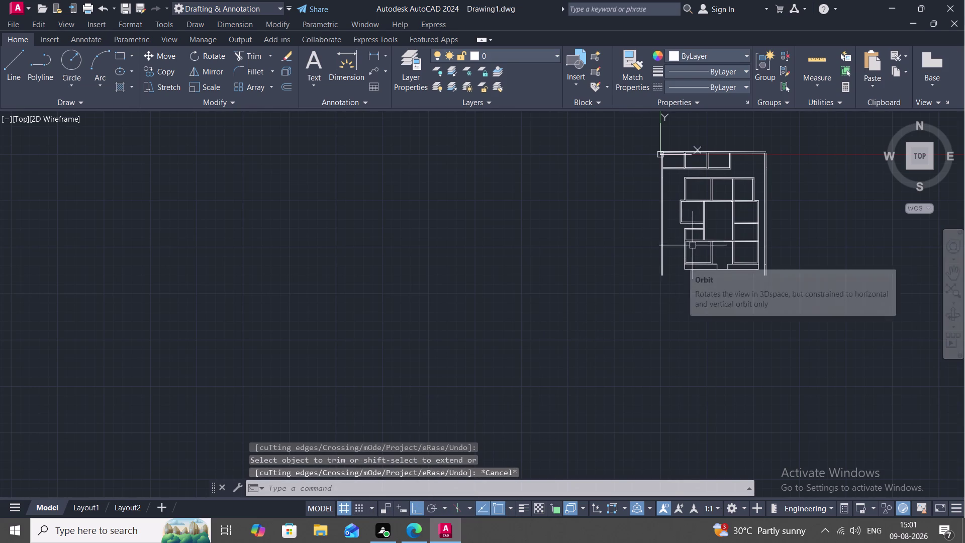
middle_drag(693, 245, 568, 391)
middle_drag(572, 374, 573, 298)
scroll(up, 3)
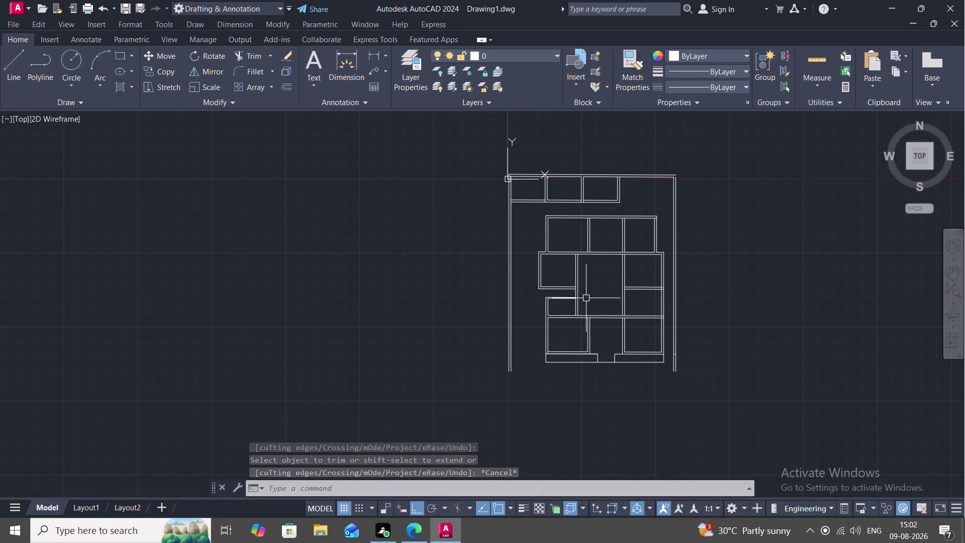
middle_drag(586, 298, 586, 288)
scroll(up, 3)
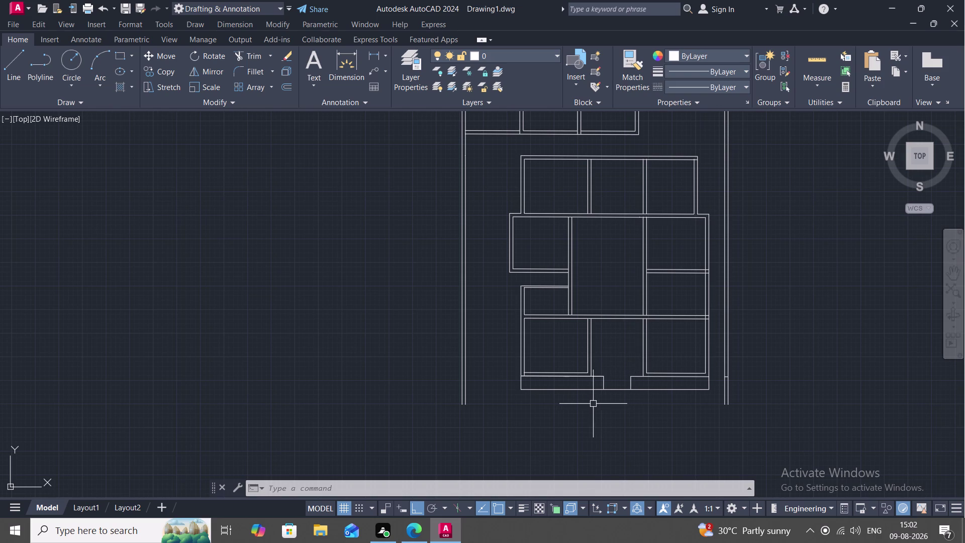
middle_drag(579, 403, 543, 353)
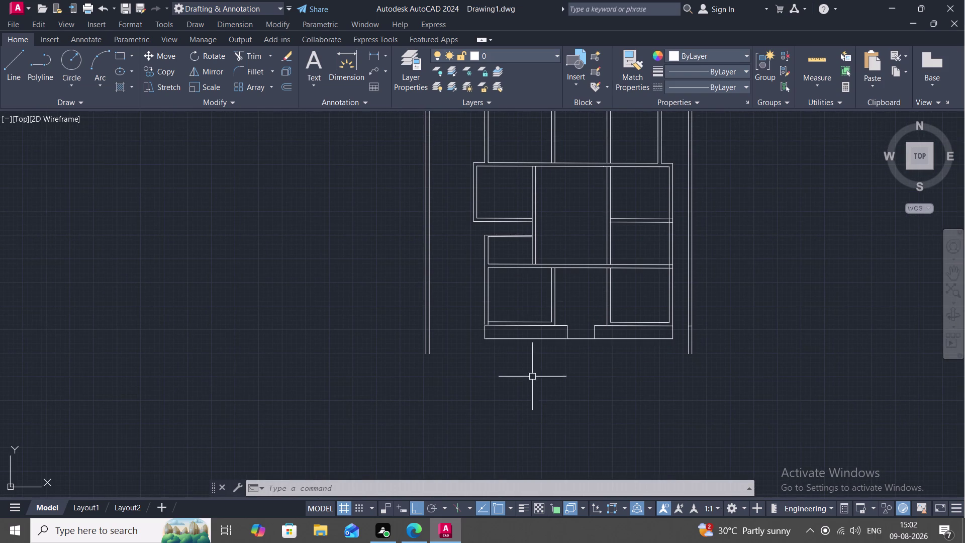
click(815, 70)
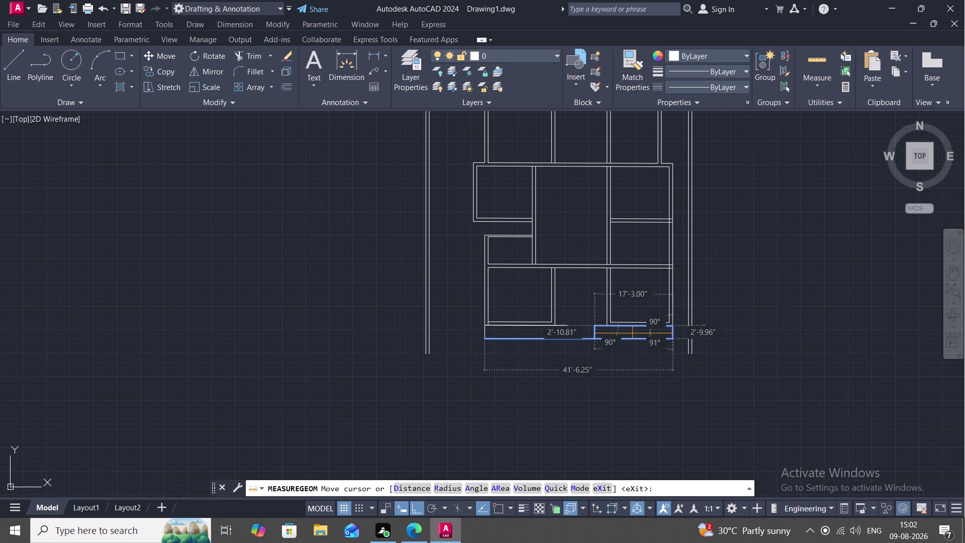
scroll(up, 3)
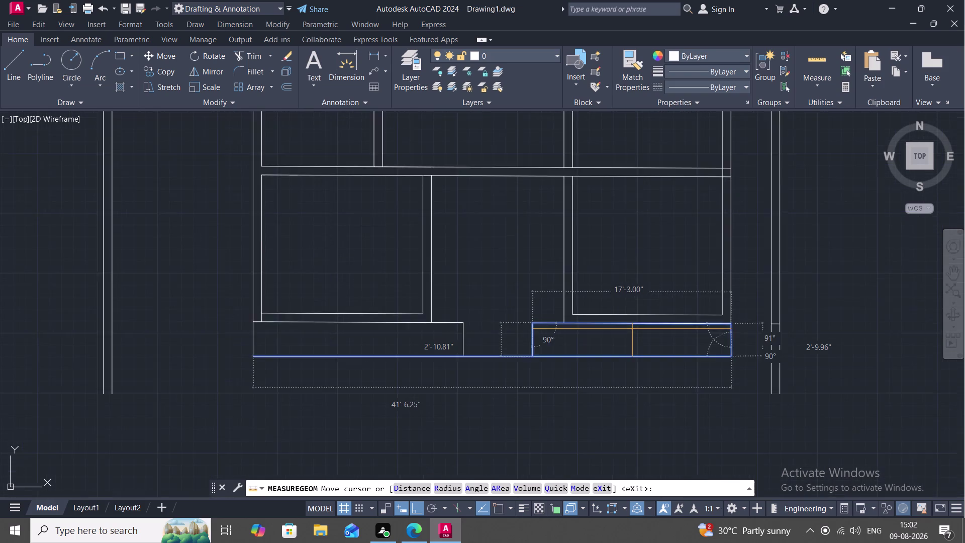
scroll(down, 3)
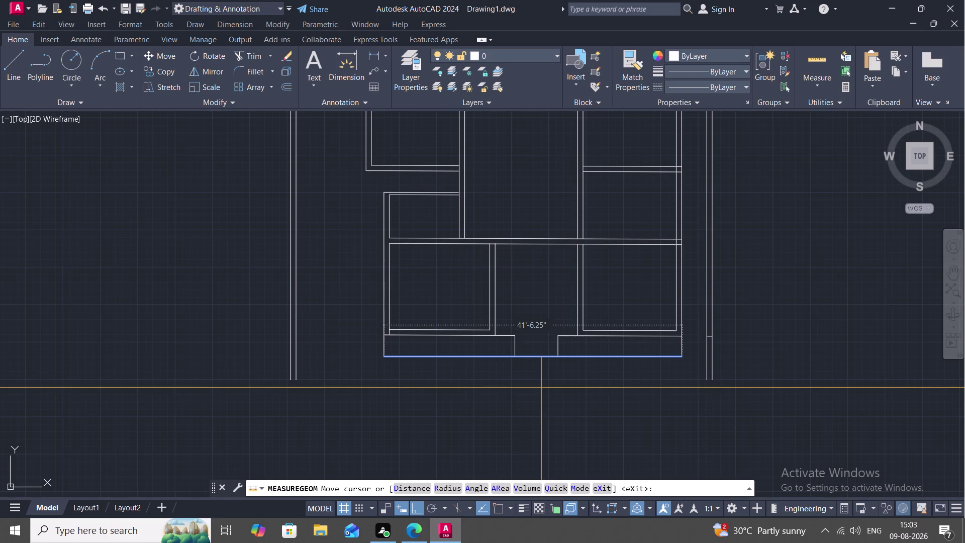
key(Escape)
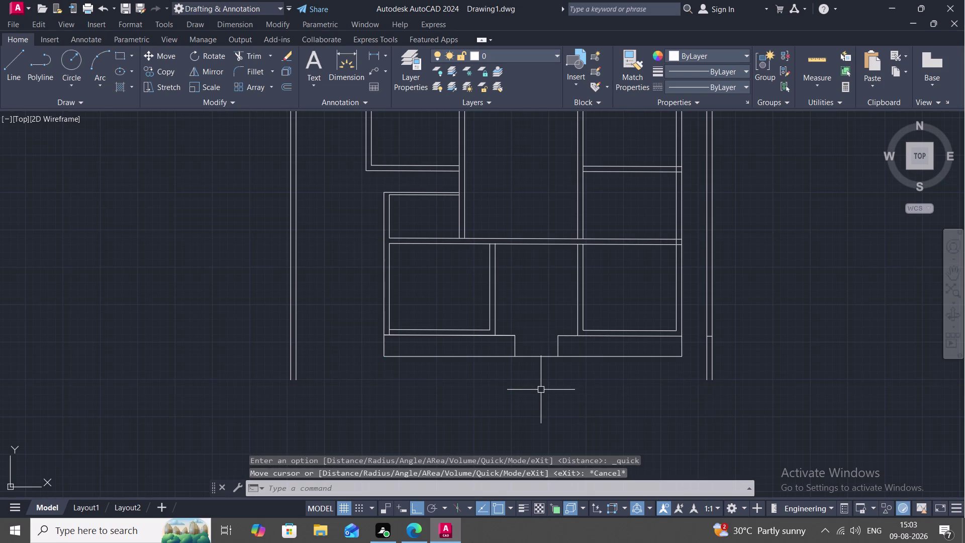
Trim away the left and right short wall ends at the entrance gap.
text(TR)
key(space)
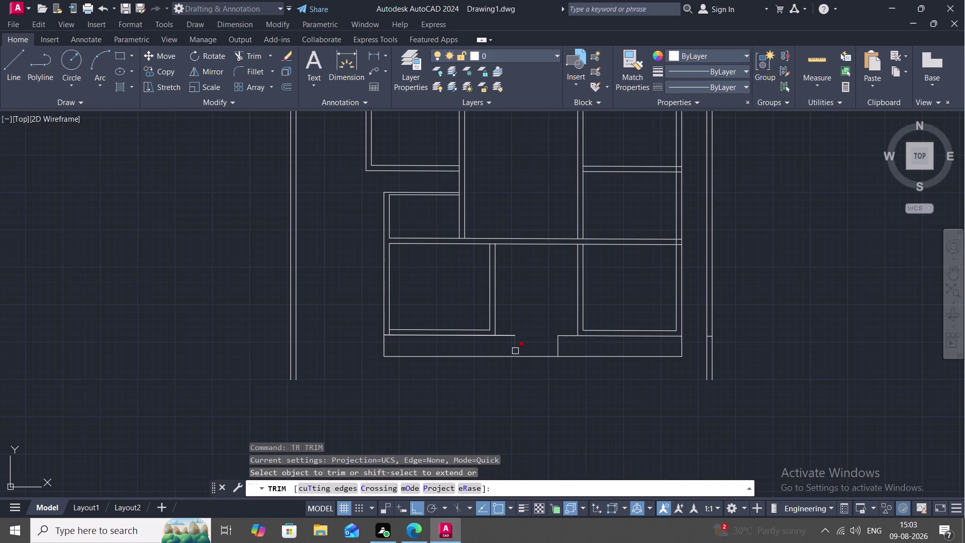
click(515, 350)
click(508, 337)
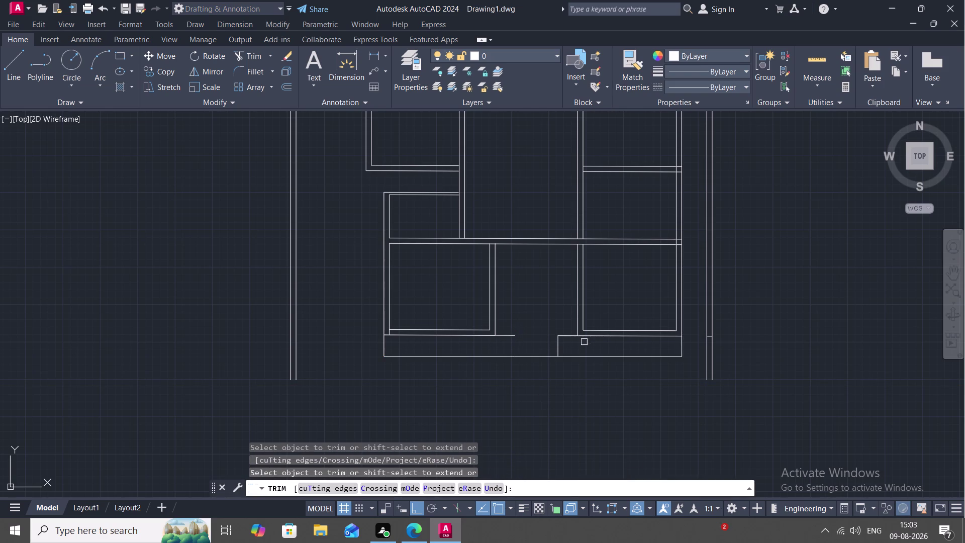
click(567, 336)
click(560, 346)
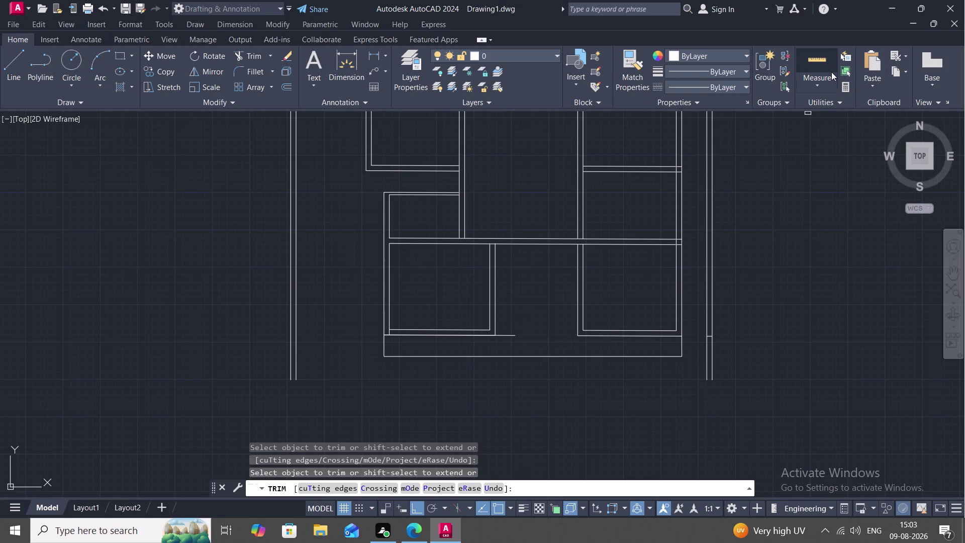
Check the front strip's dimensions with Quick Measure.
click(824, 70)
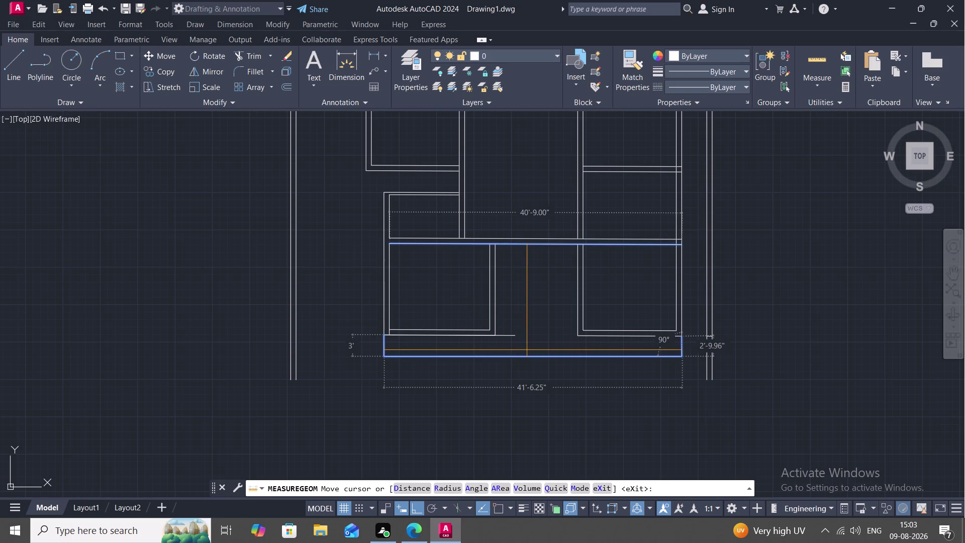
key(Escape)
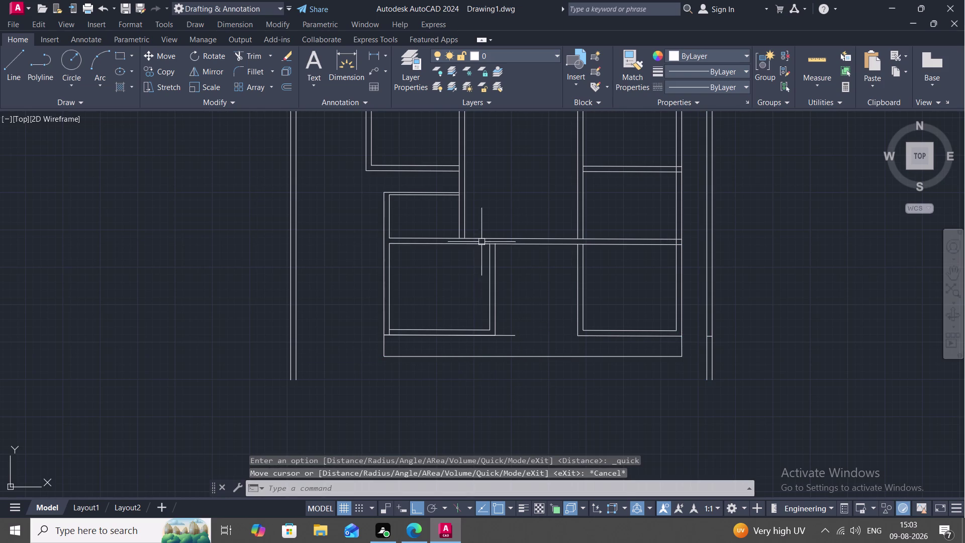
drag(15, 59, 11, 61)
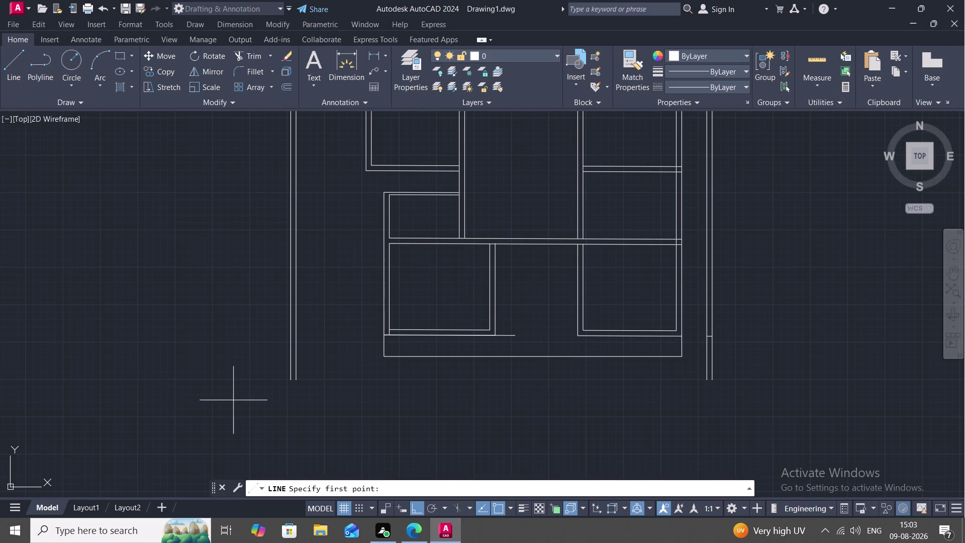
Draw a vertical line across the front strip 17'9" from the corner.
click(381, 355)
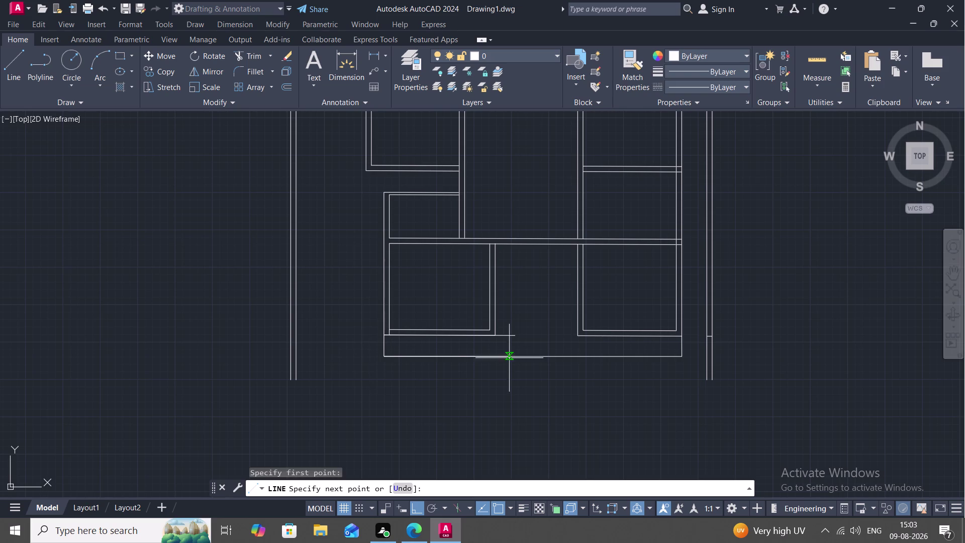
key(1)
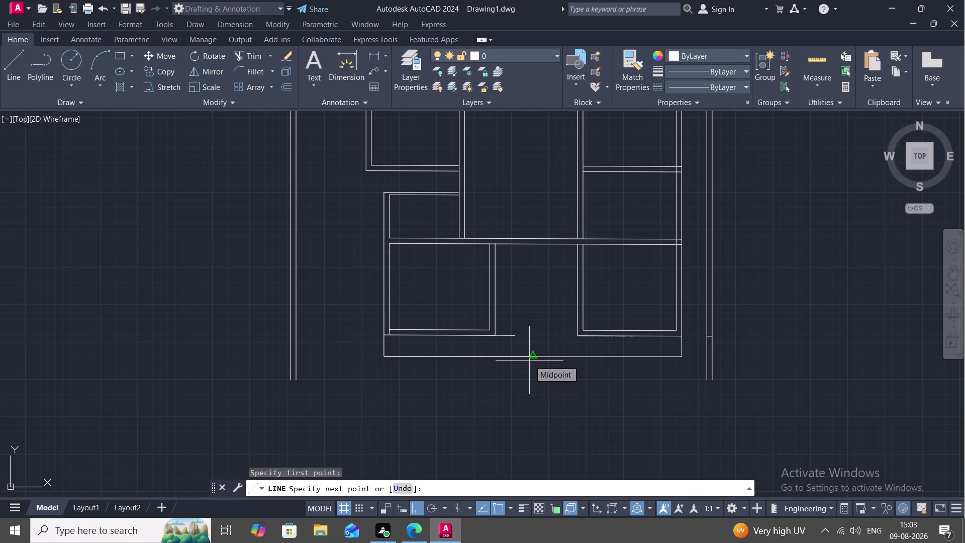
key(7)
key(apostrophe)
text(9")
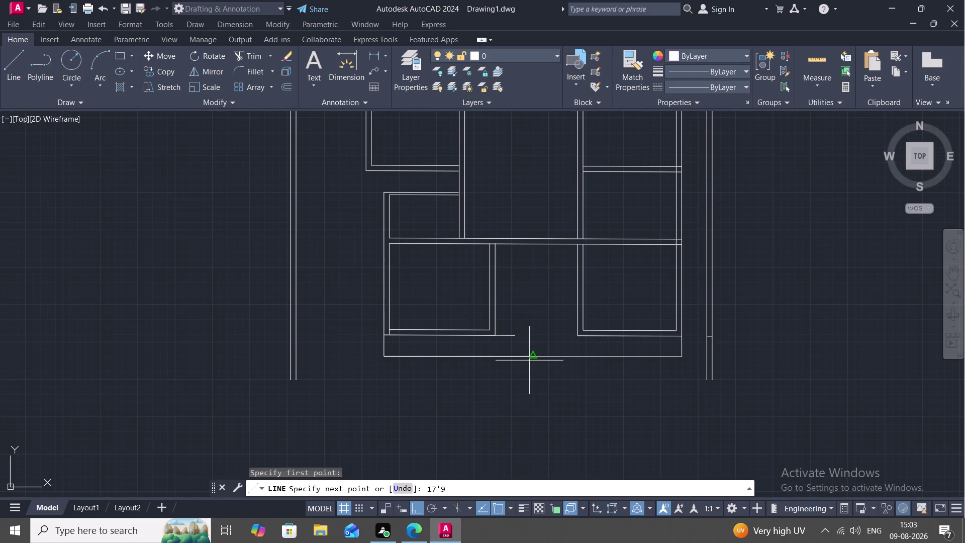
key(space)
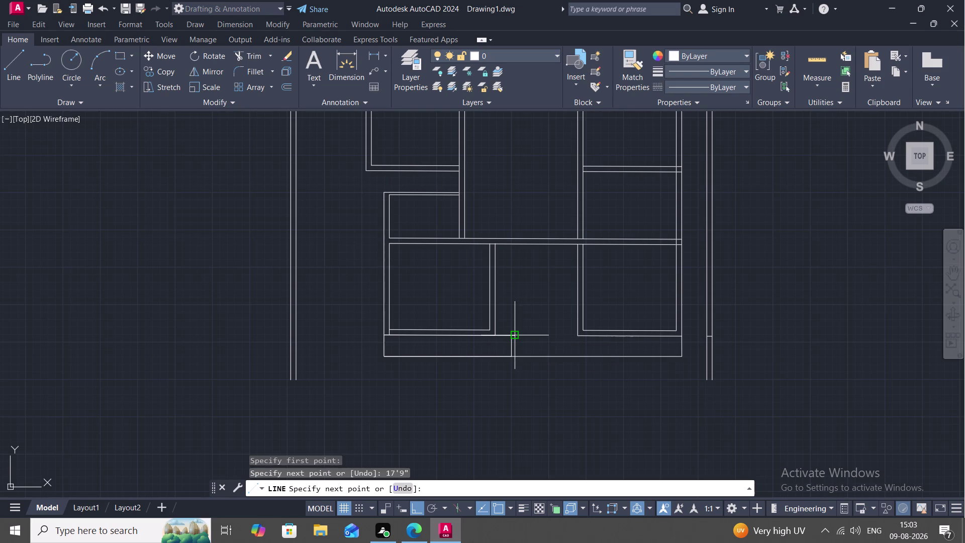
click(511, 335)
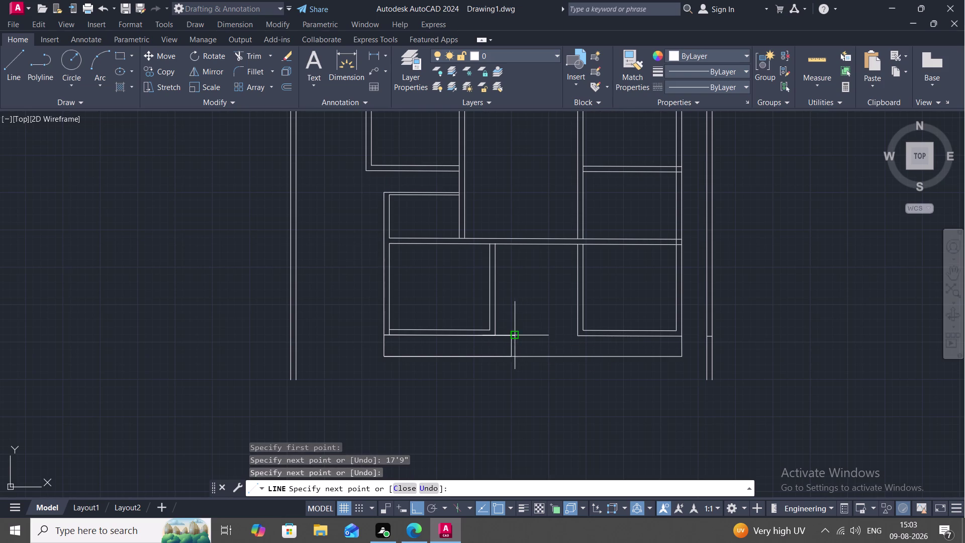
key(Escape)
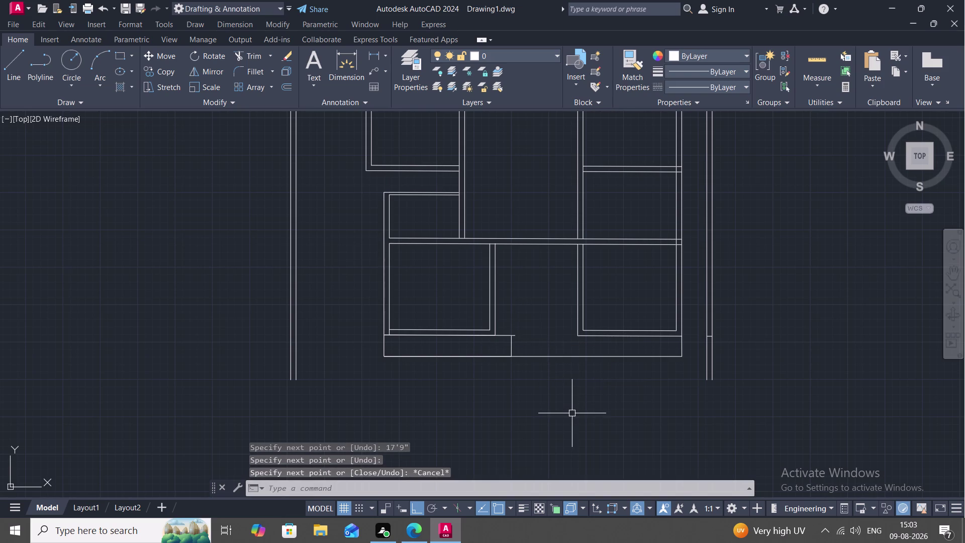
Offset that line 6' to the right to form the opening's other edge.
text(O)
key(space)
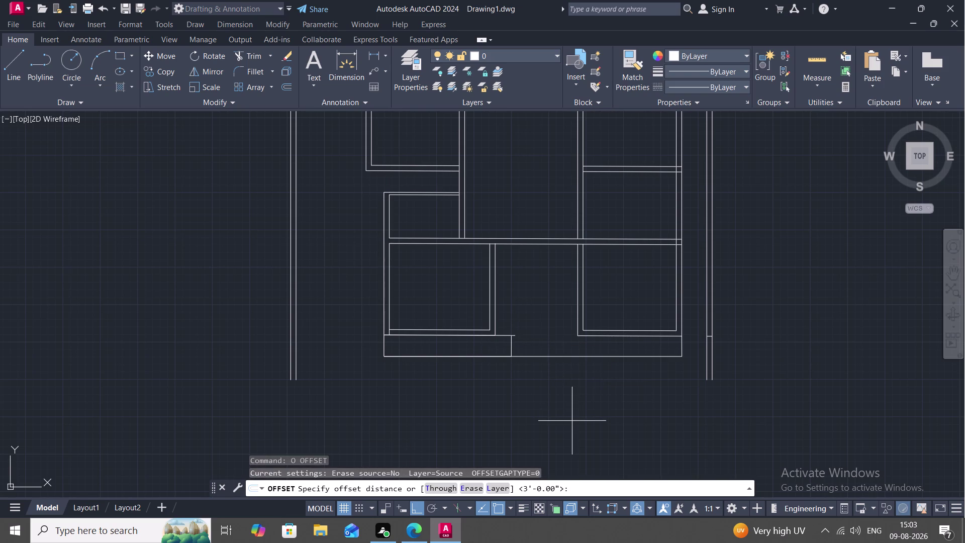
key(6)
key(apostrophe)
key(space)
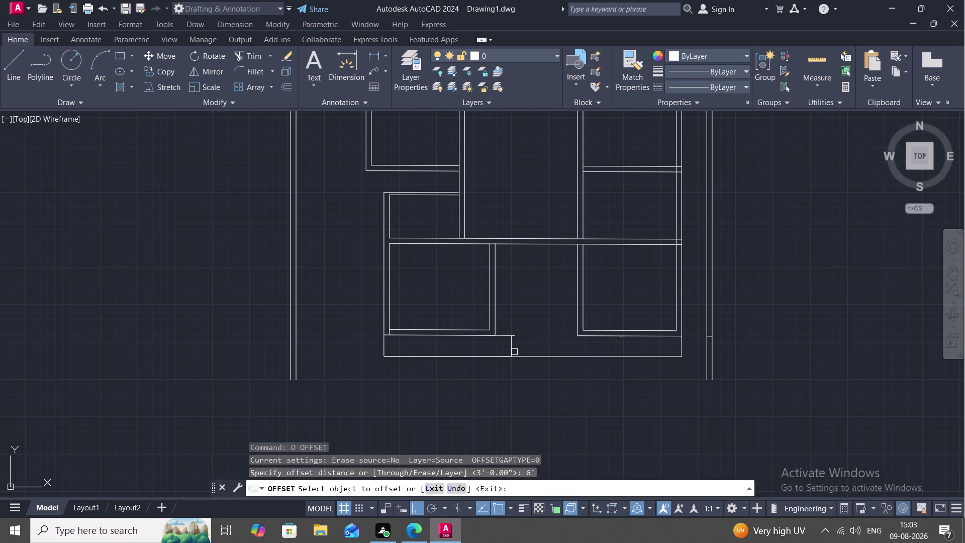
click(513, 347)
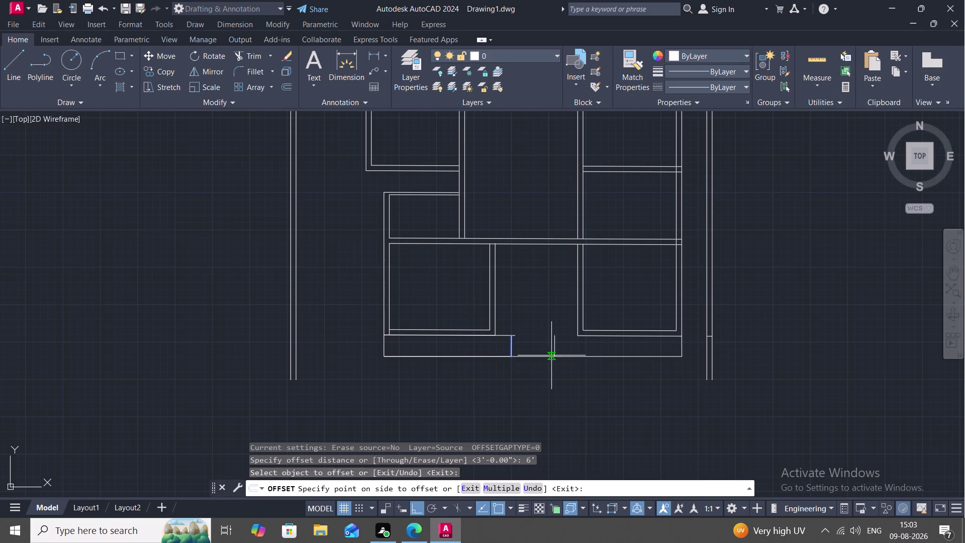
click(552, 356)
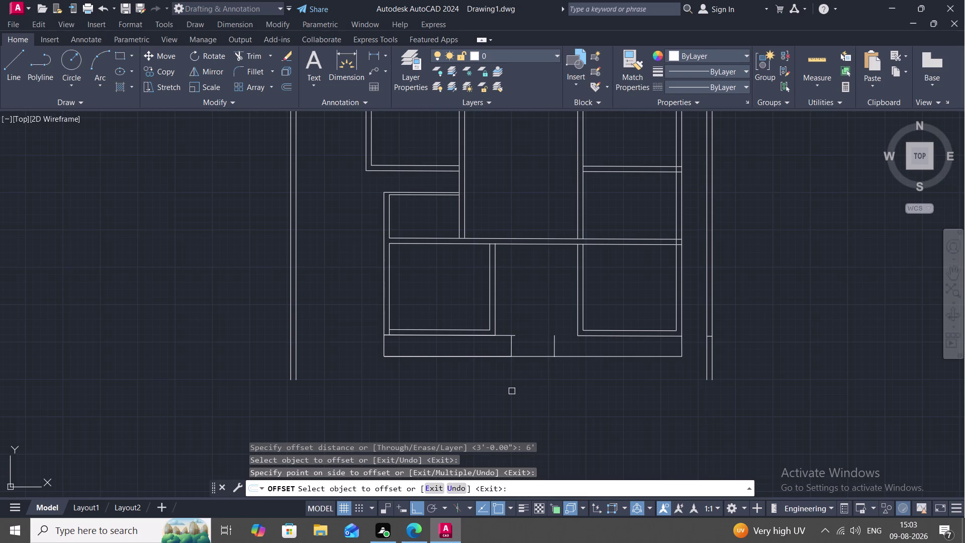